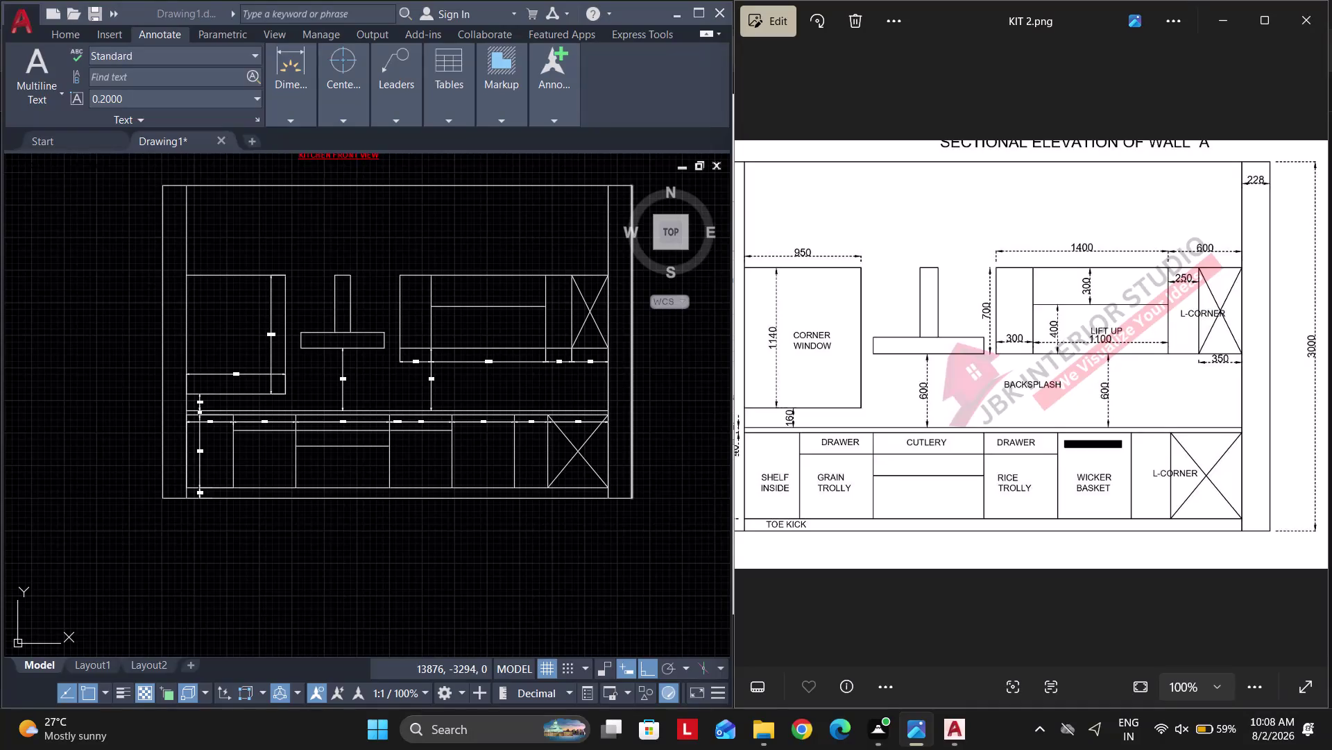
Pan and zoom around the elevation and reference image to inspect the base cabinets.
scroll(up, 3)
scroll(down, 3)
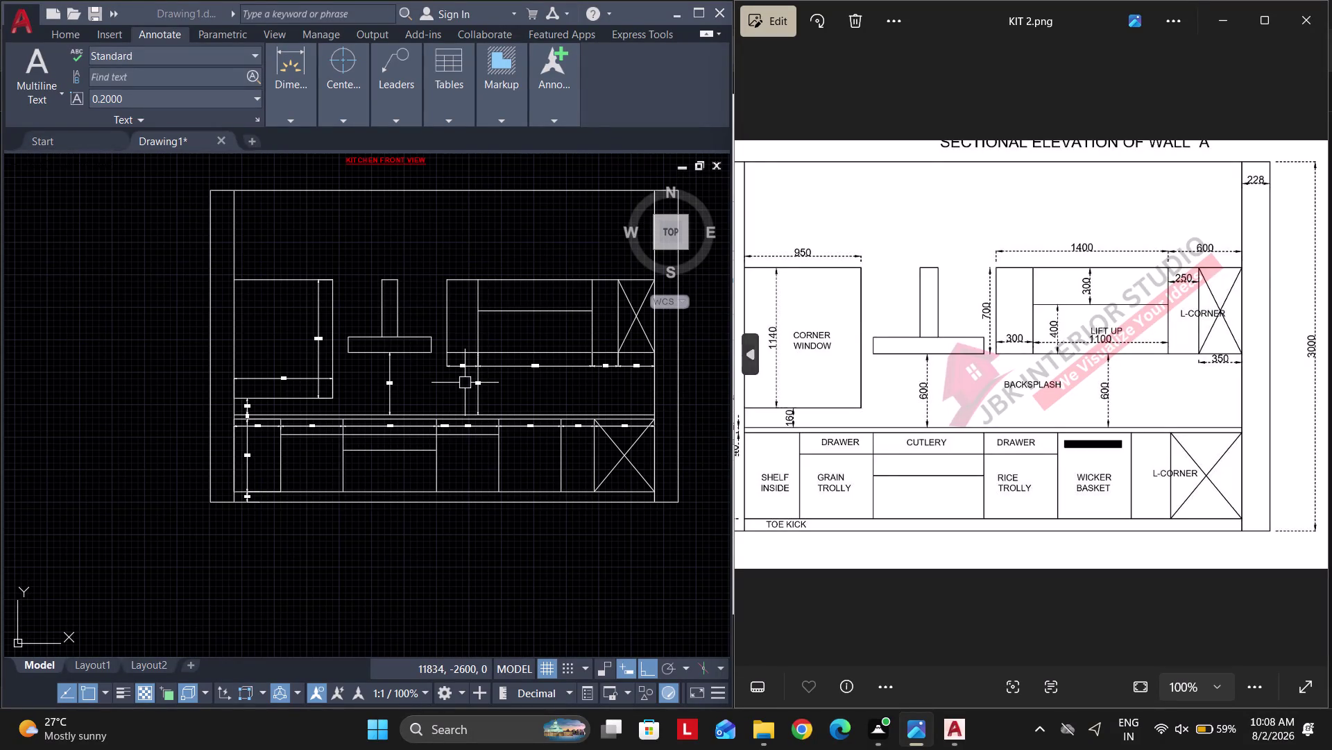
click(339, 231)
click(349, 226)
click(427, 232)
middle_drag(342, 235, 306, 249)
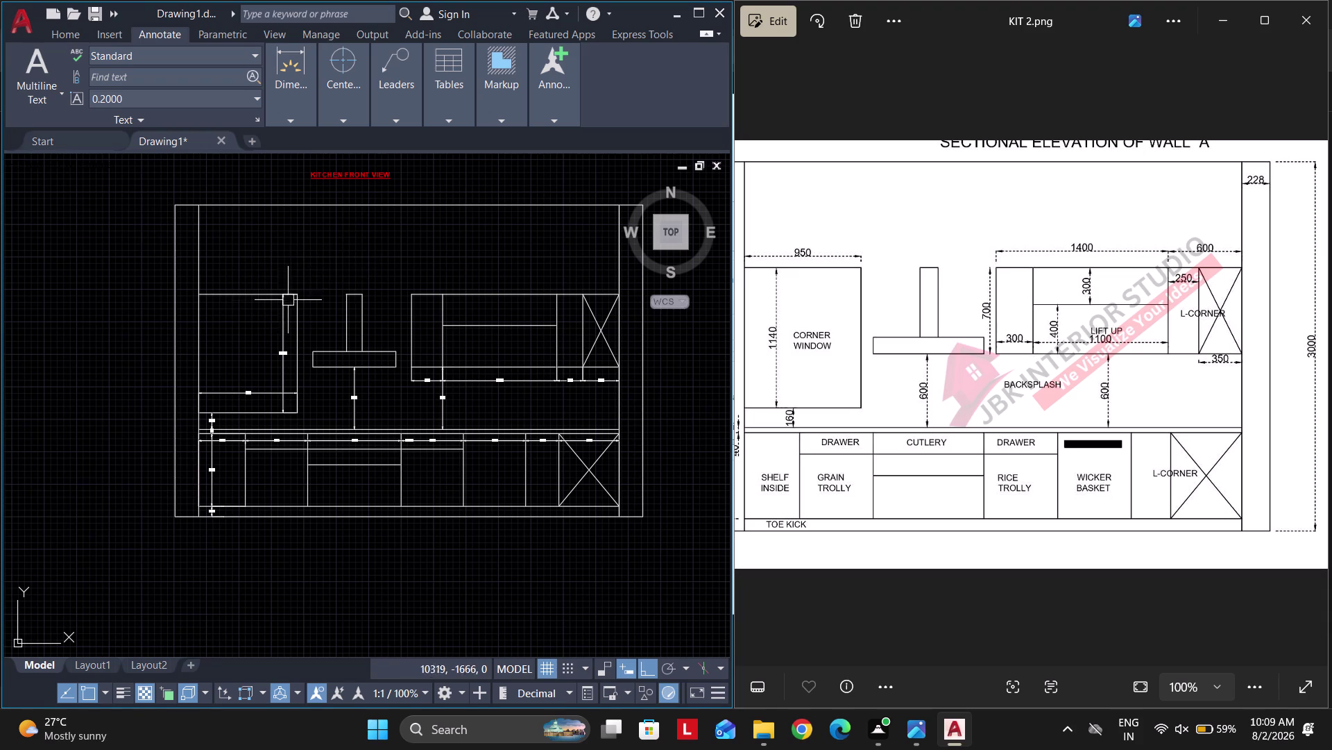
scroll(down, 3)
scroll(up, 3)
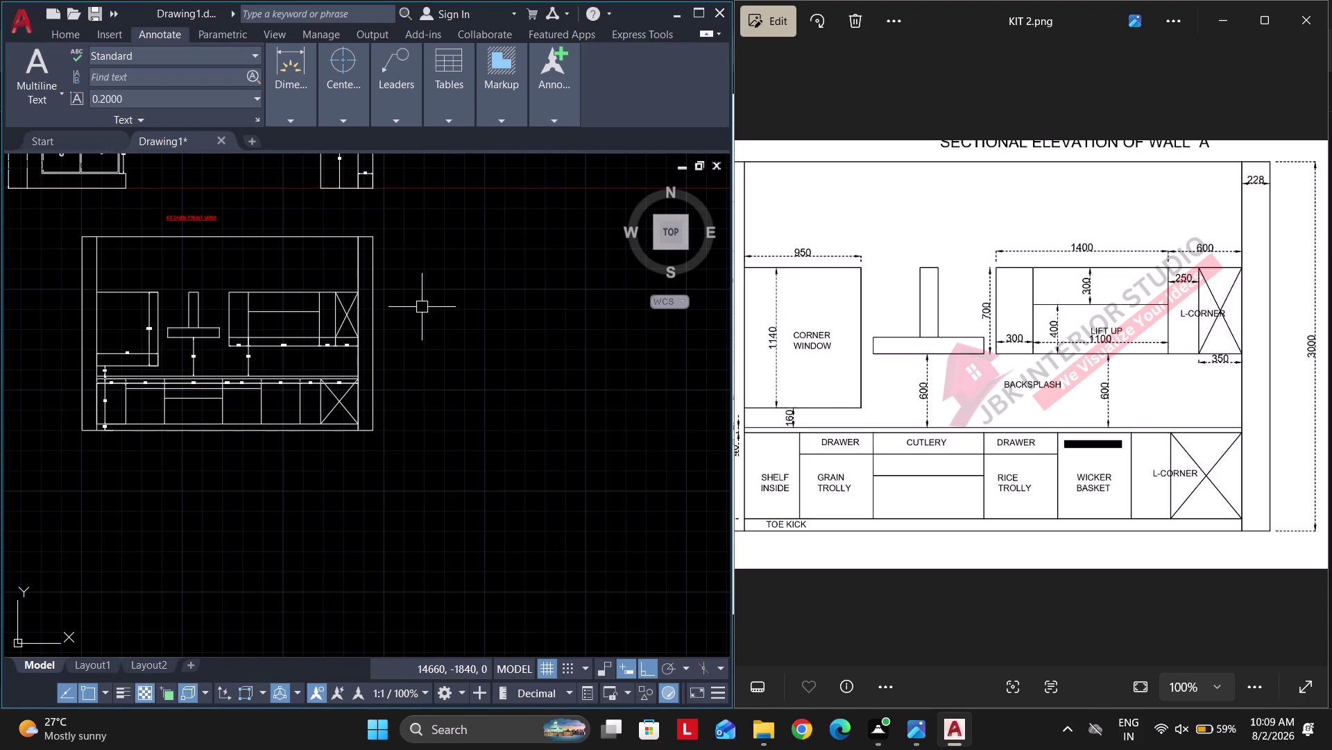
scroll(down, 3)
scroll(up, 3)
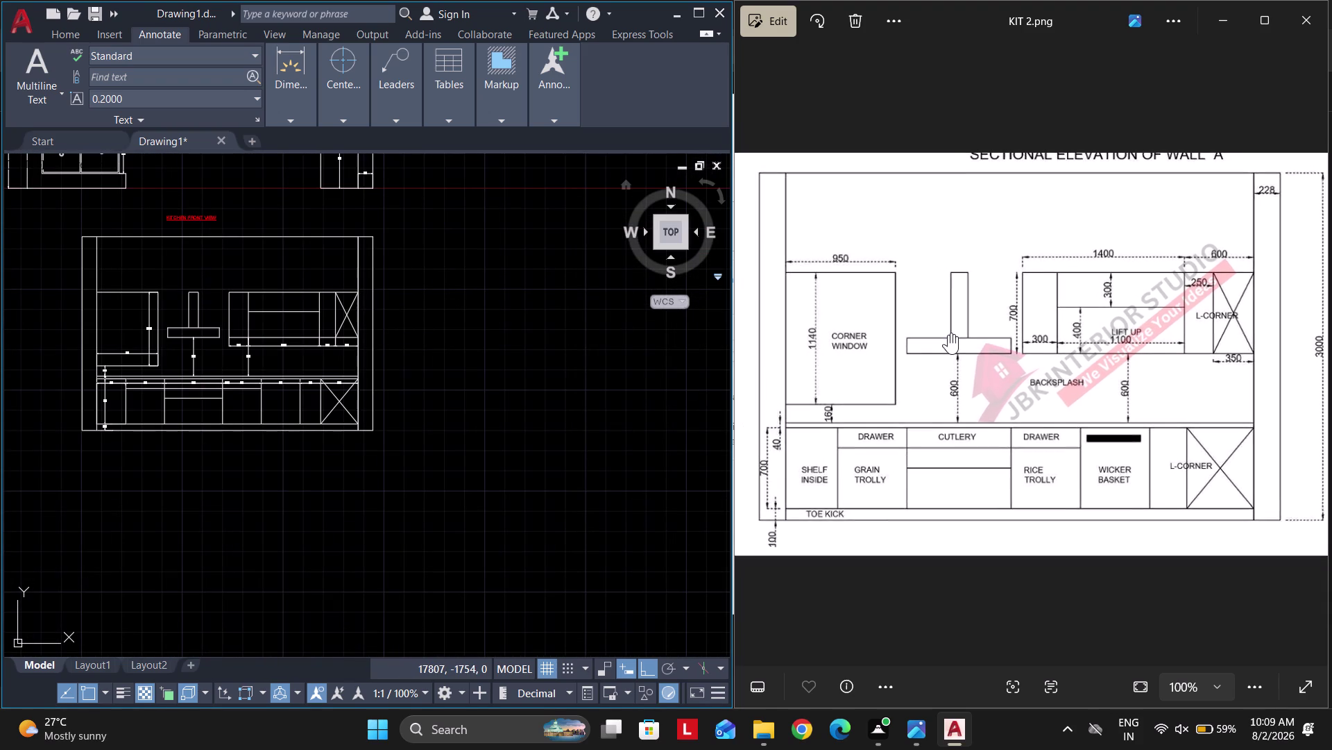
drag(966, 339, 997, 338)
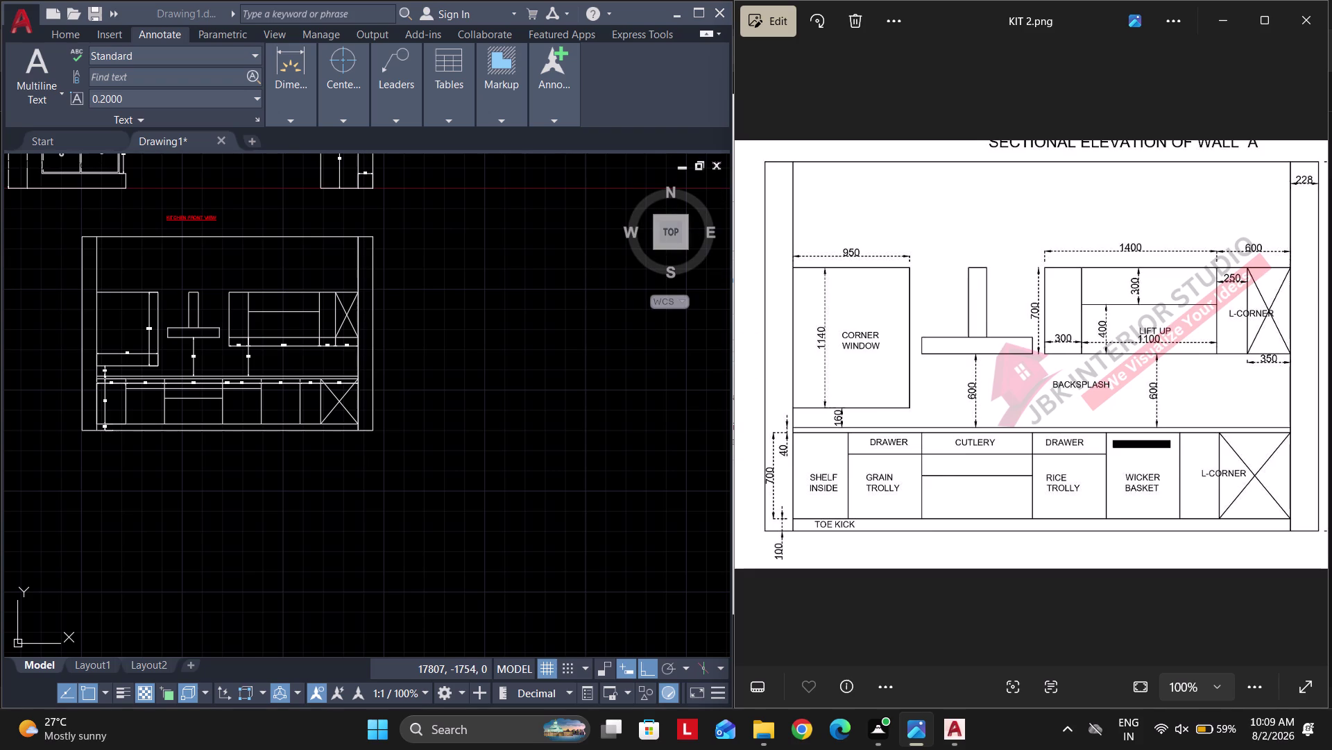
right_click(276, 491)
click(276, 492)
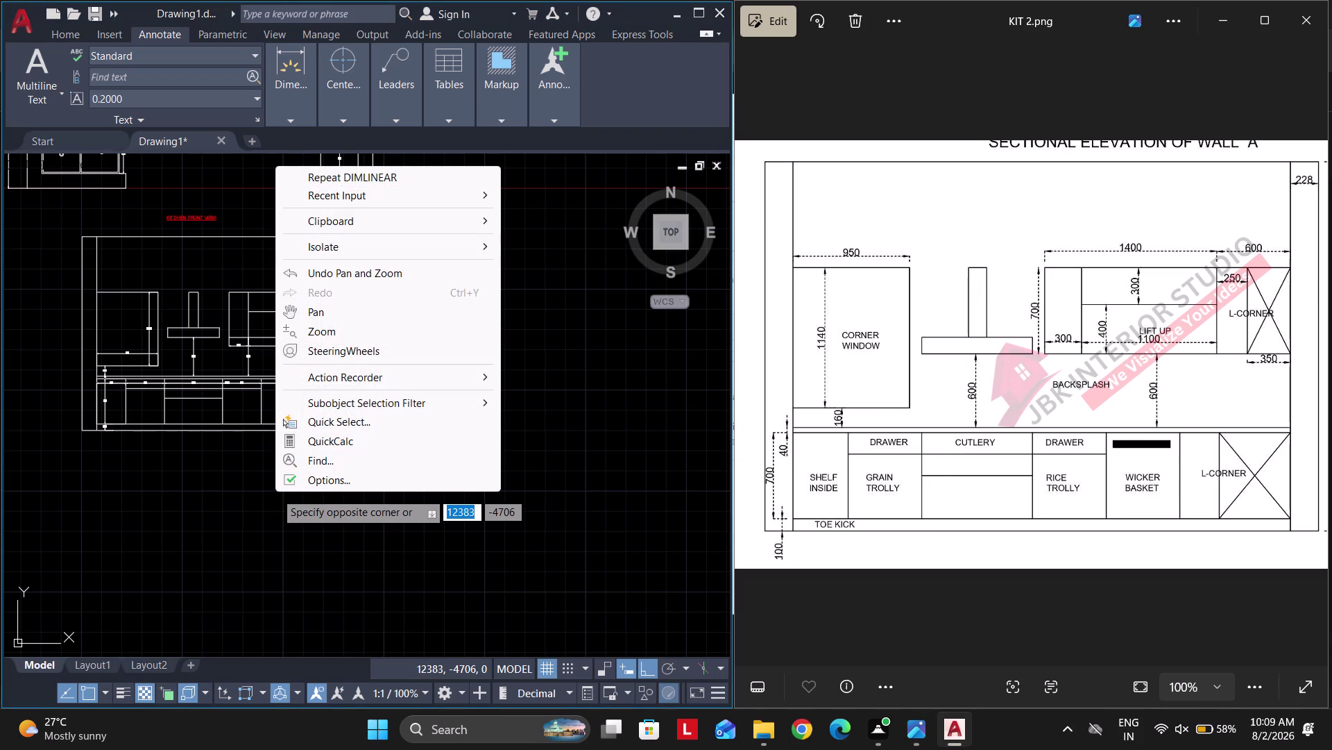
click(571, 385)
middle_click(603, 397)
scroll(down, 3)
scroll(up, 3)
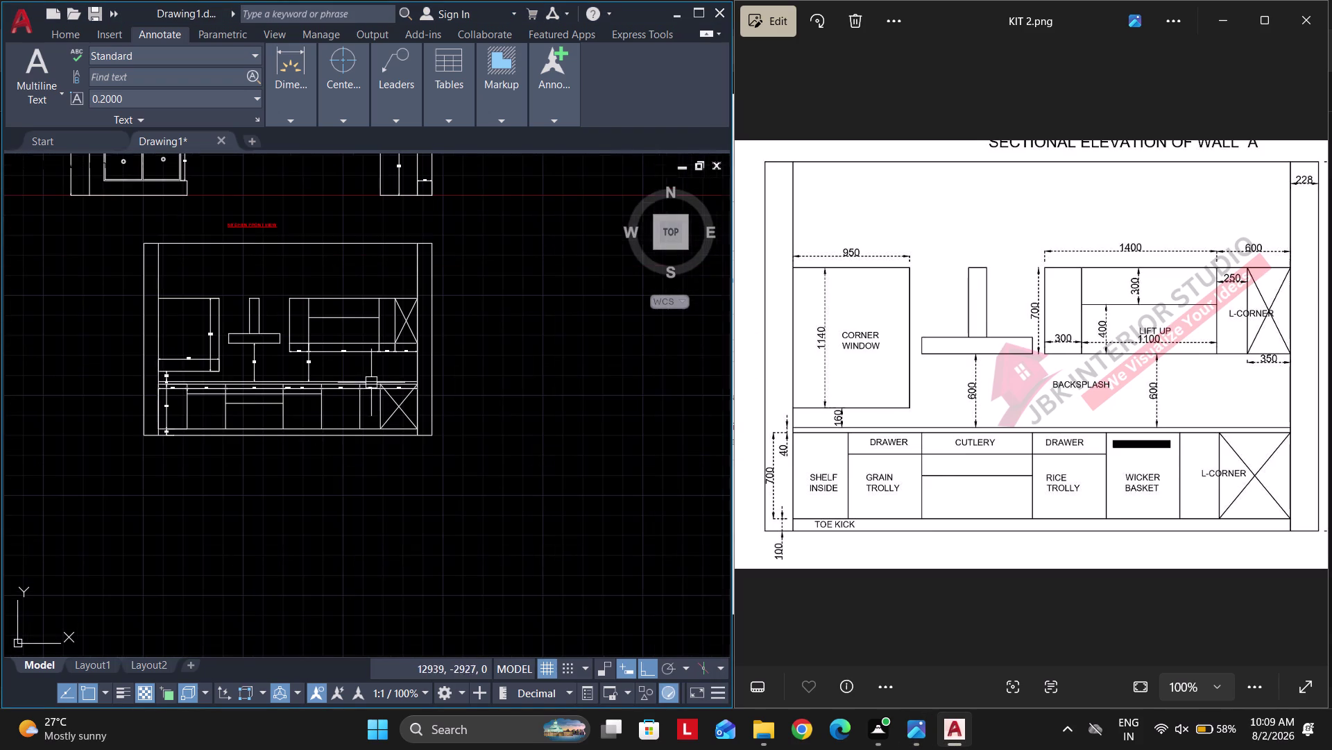
scroll(up, 3)
scroll(down, 3)
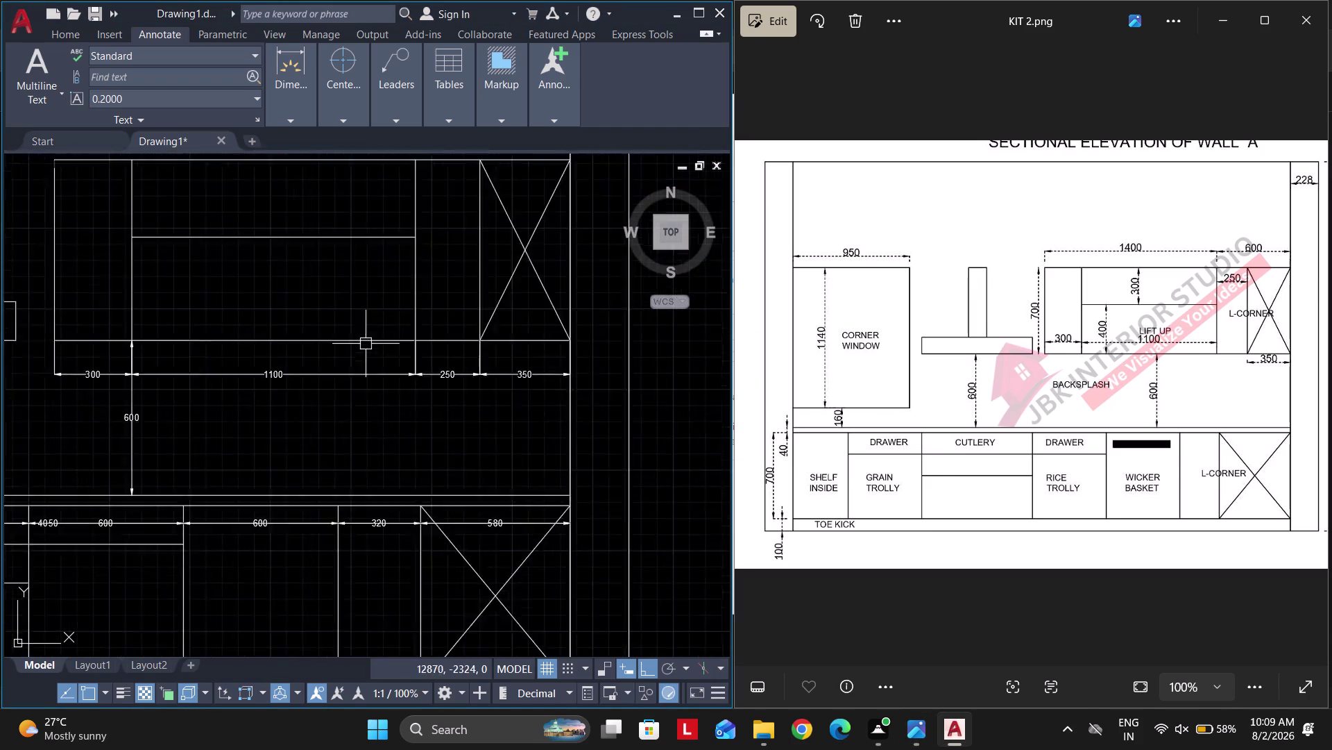
scroll(down, 3)
scroll(up, 3)
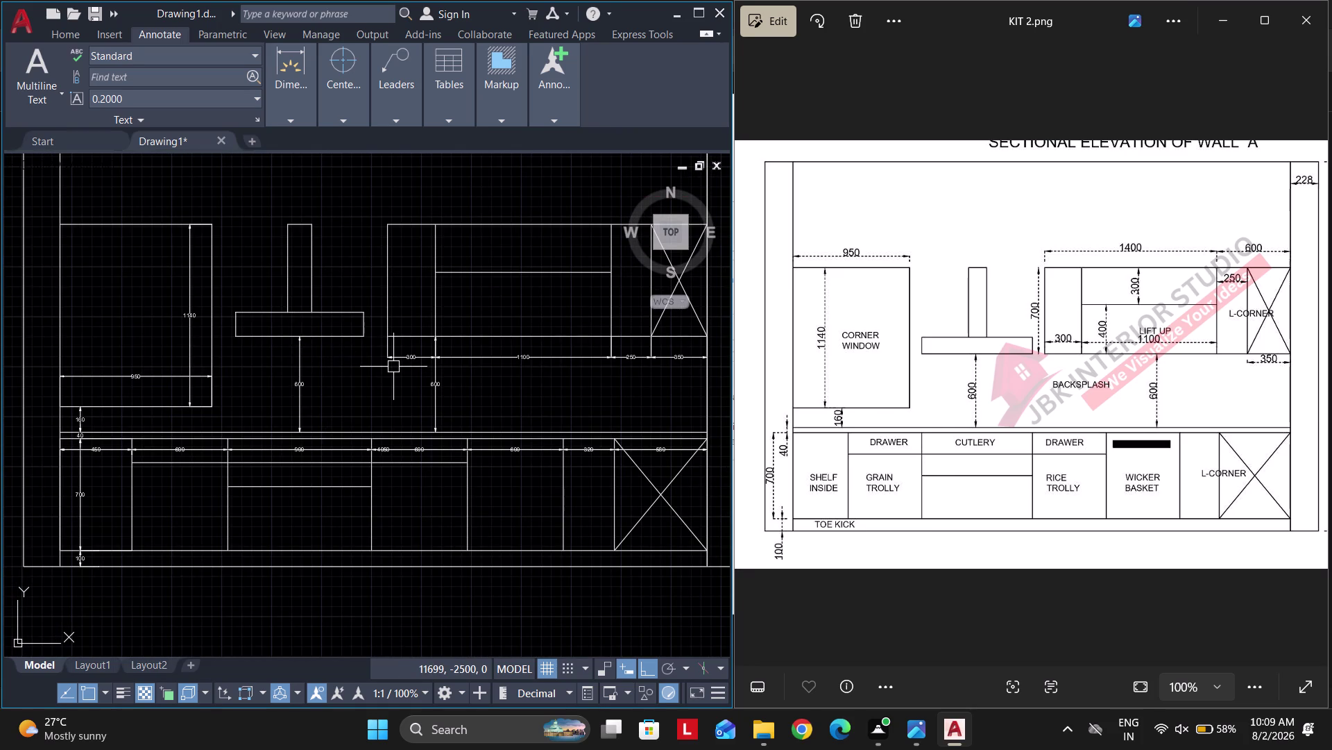
scroll(down, 3)
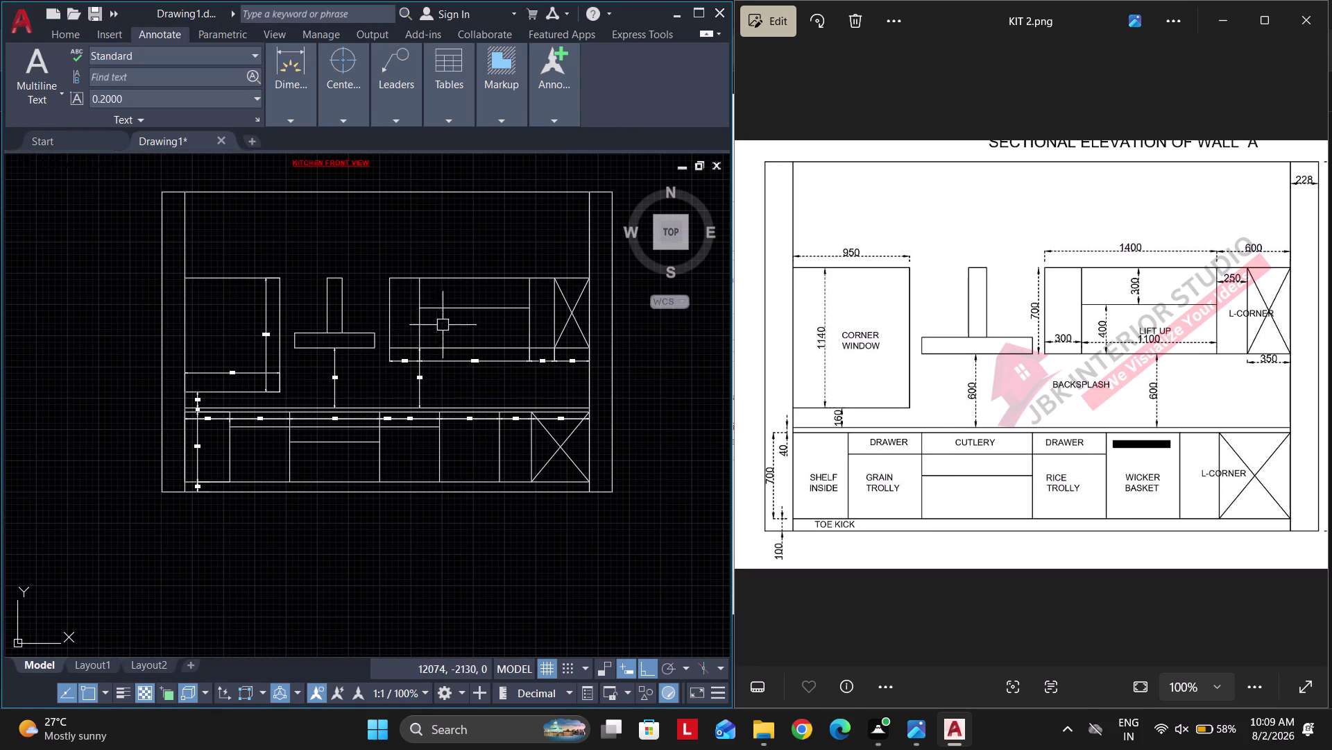
right_drag(371, 324, 299, 336)
scroll(down, 3)
click(400, 226)
click(286, 232)
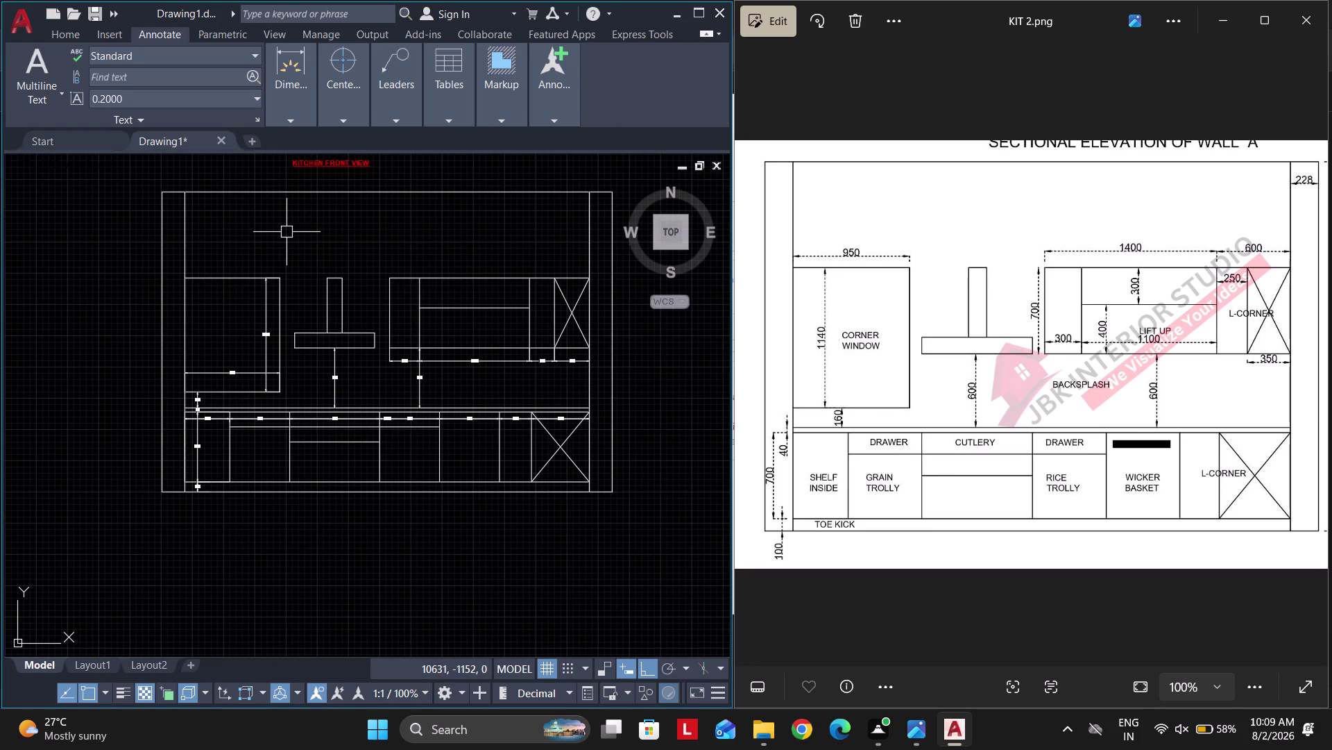
scroll(down, 3)
scroll(up, 3)
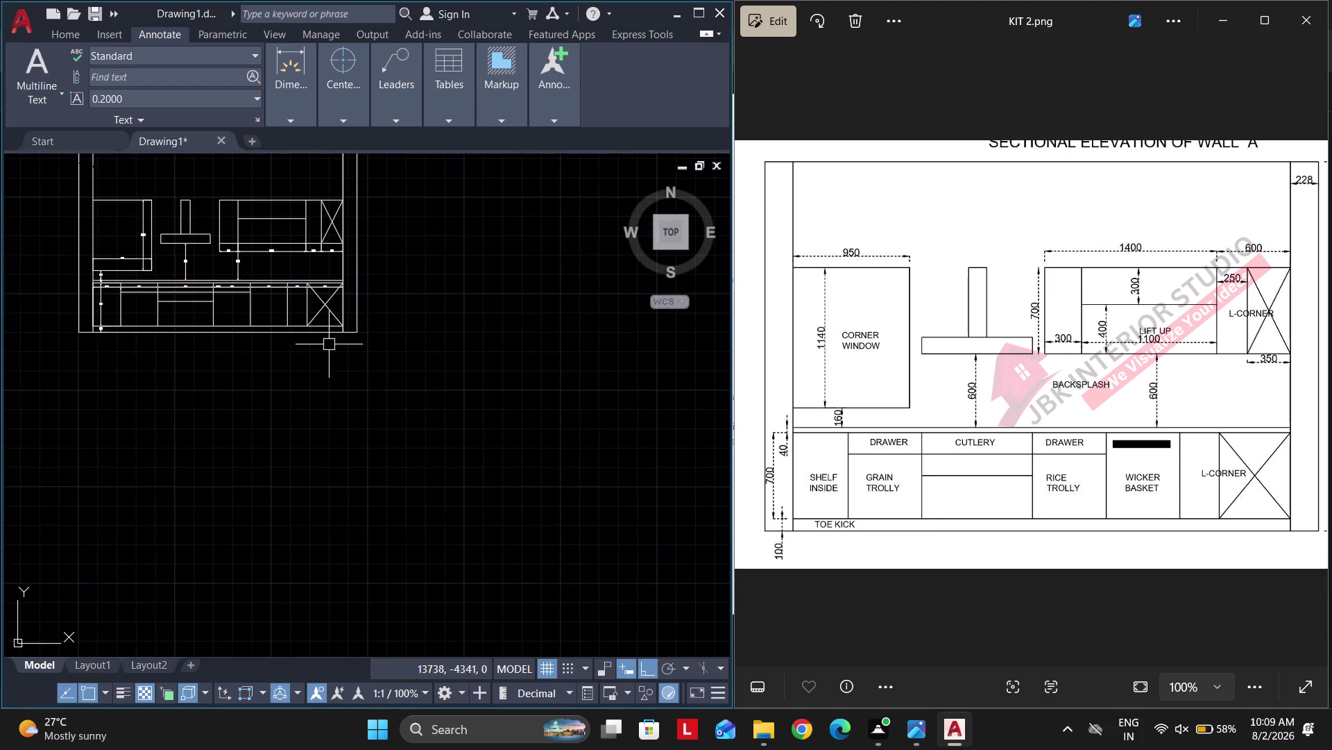
scroll(down, 3)
scroll(down, 3)
scroll(up, 3)
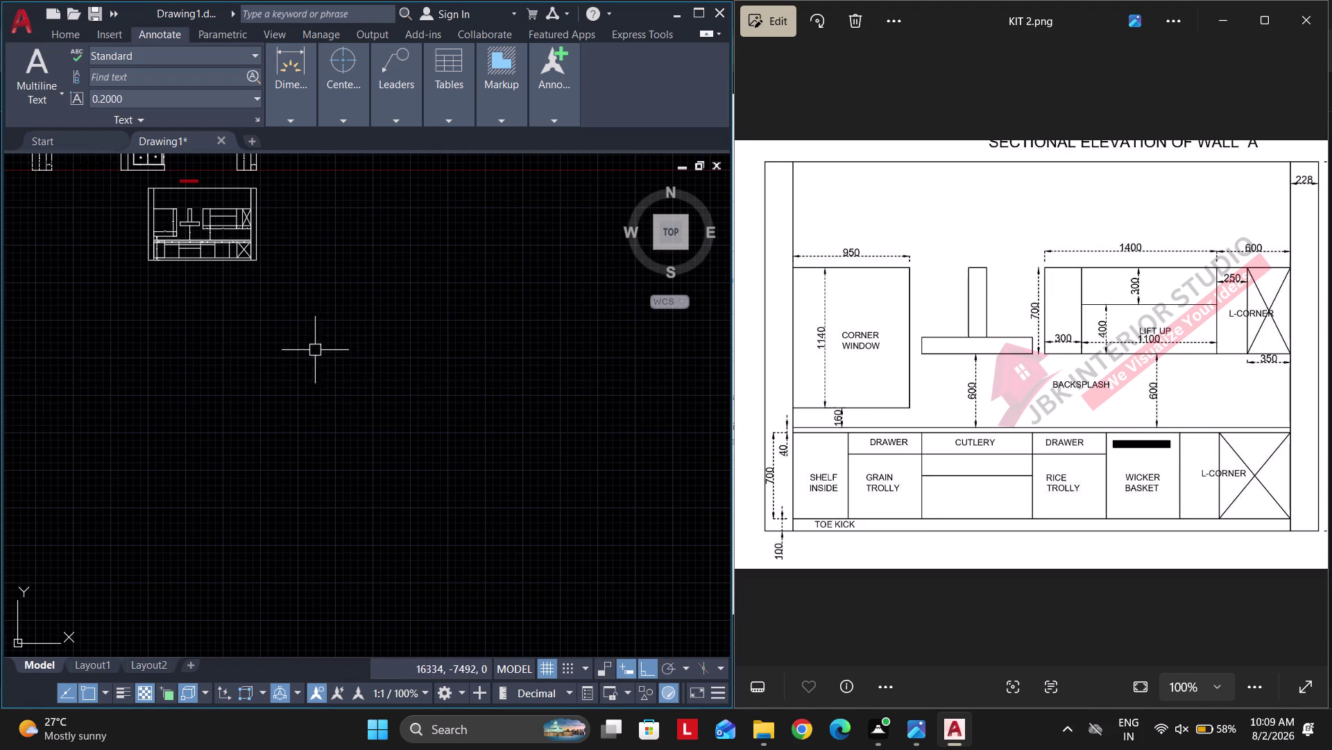
scroll(up, 3)
scroll(down, 3)
scroll(down, 3)
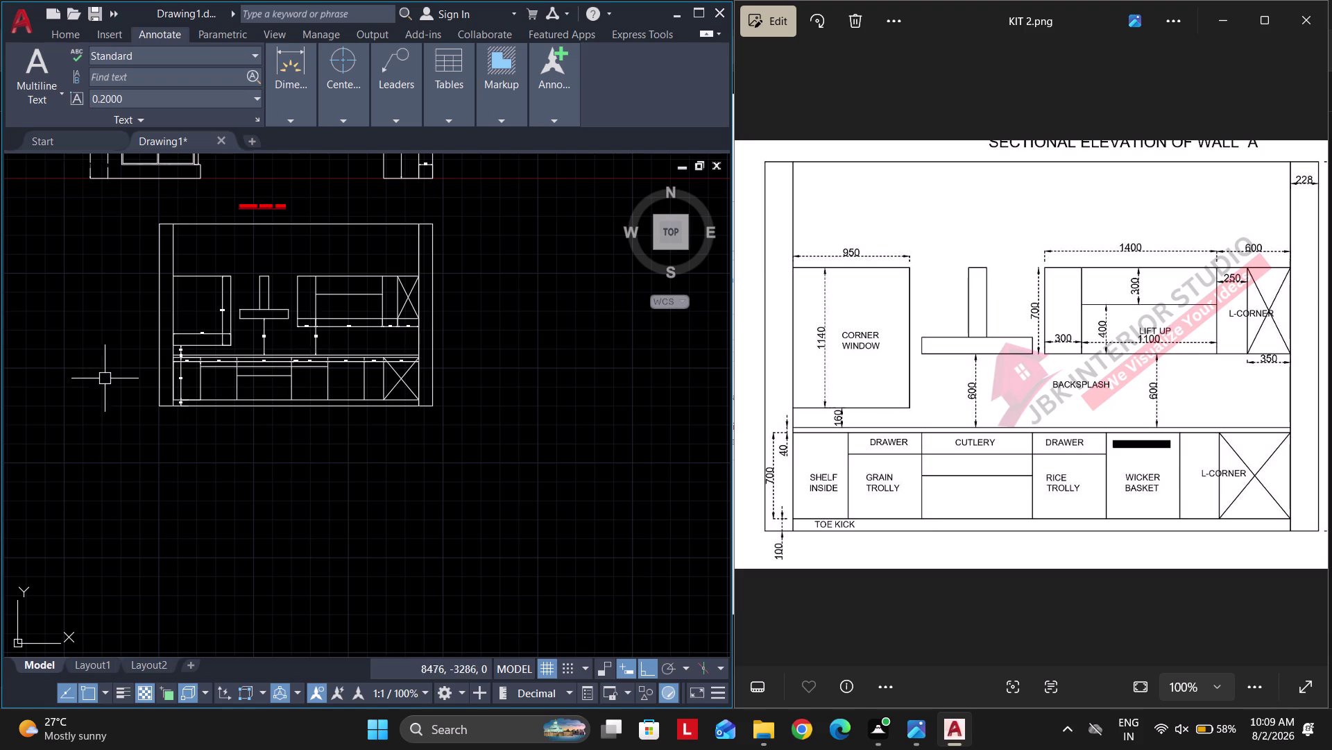
scroll(up, 3)
scroll(up, 3)
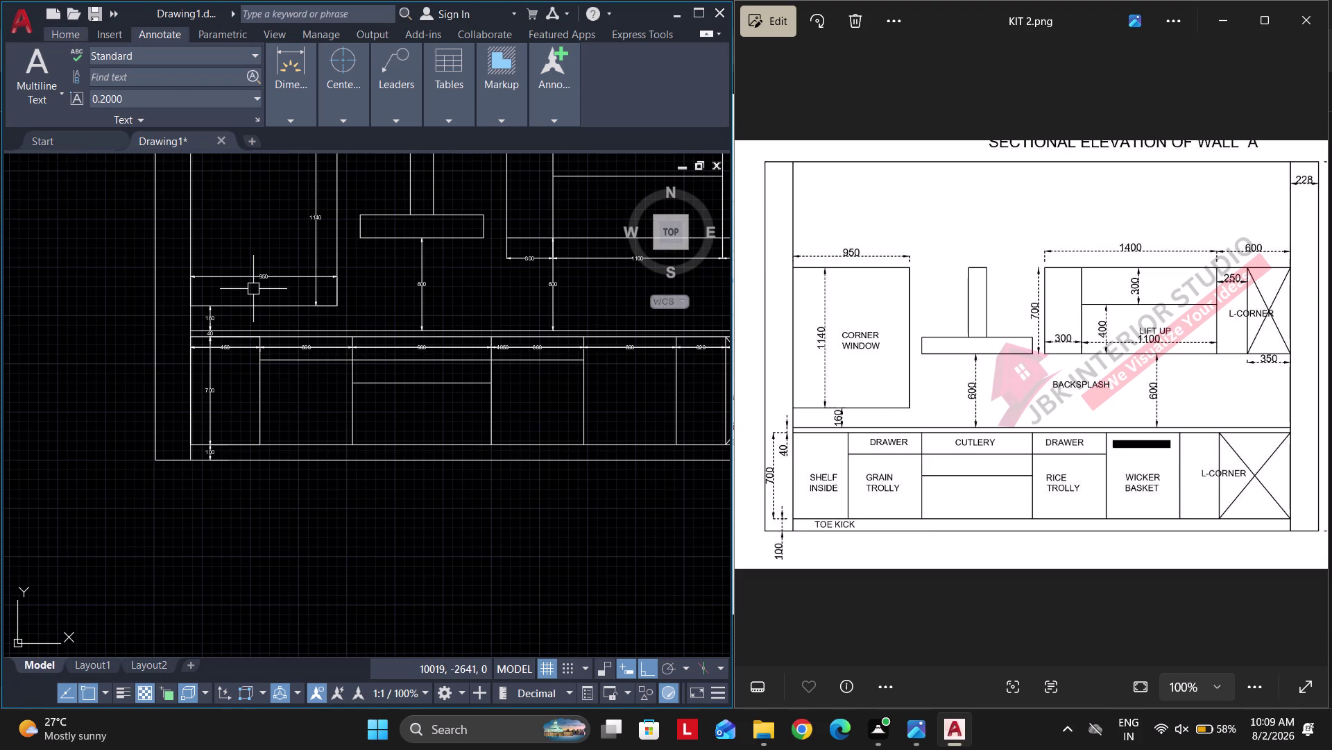
Add a multiline GRAIN TROLLY label in the second base cabinet at text height 3.
click(78, 38)
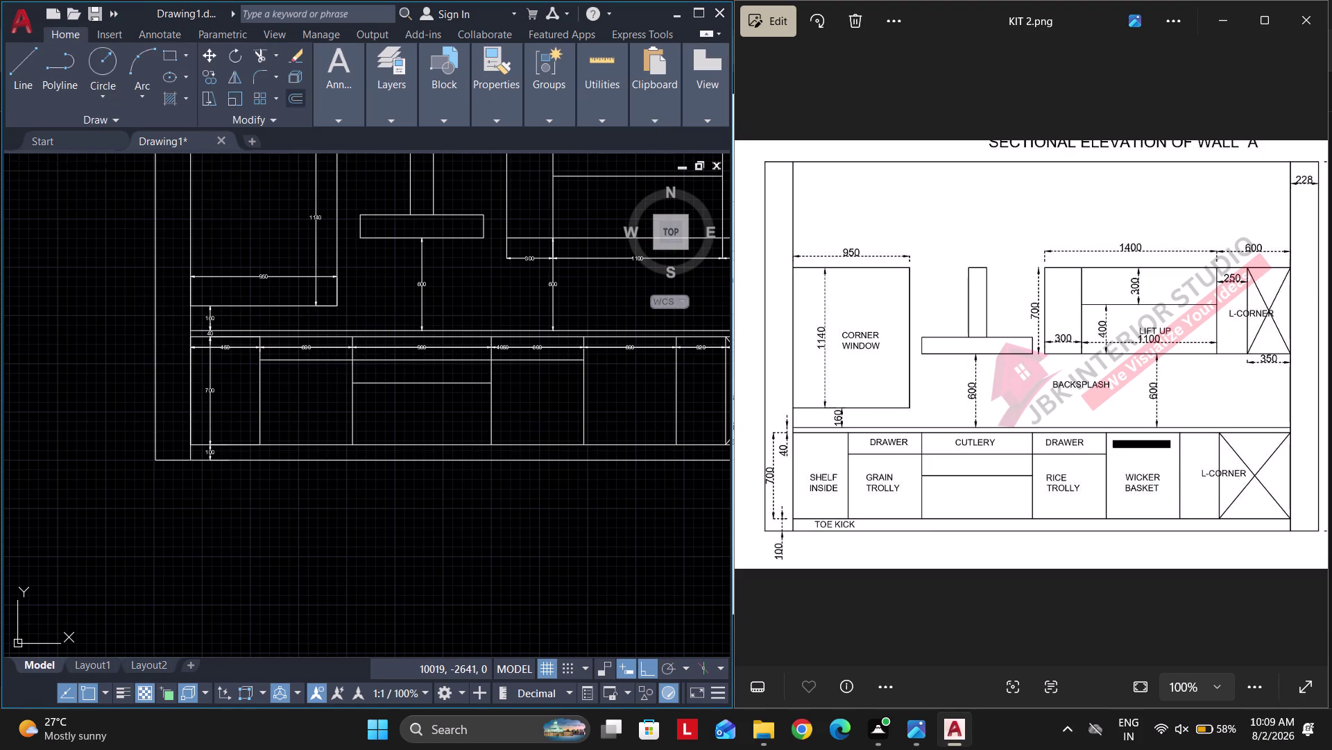
click(343, 115)
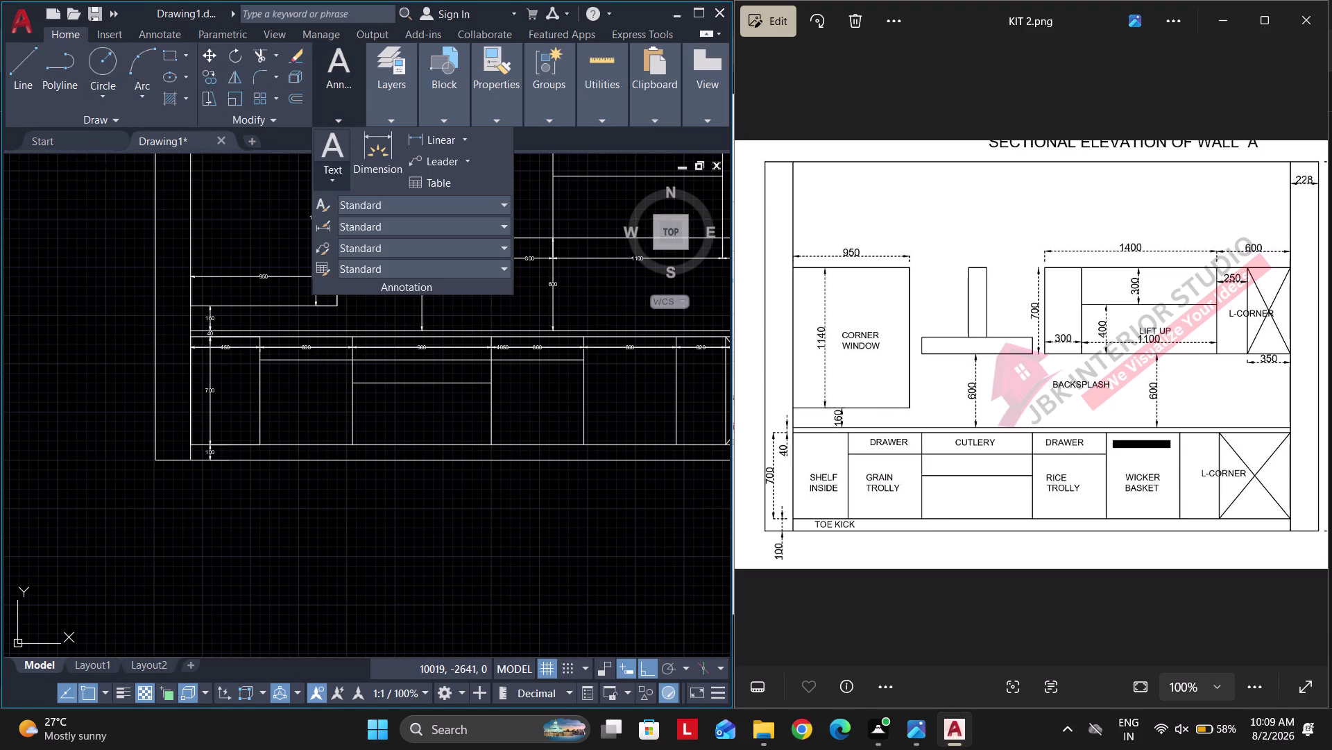
click(322, 167)
click(348, 215)
middle_drag(267, 408, 219, 403)
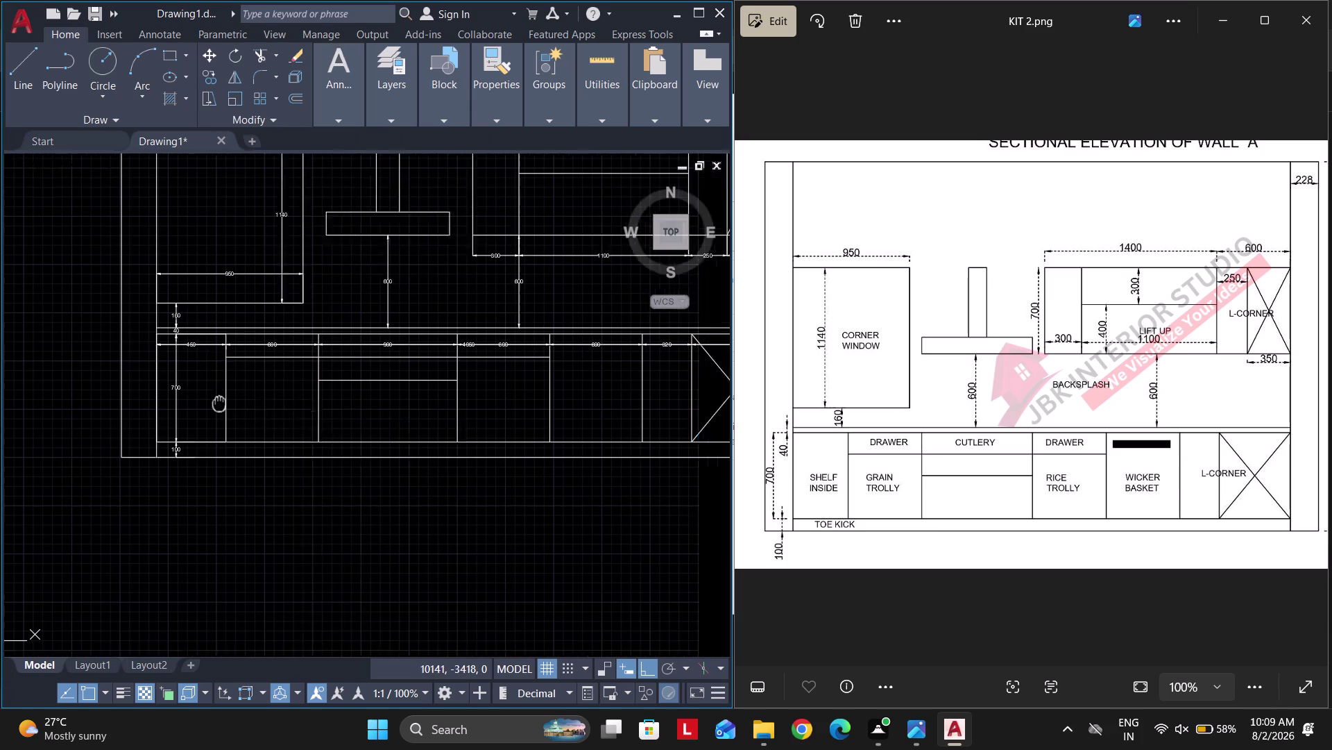
middle_drag(219, 403, 174, 396)
scroll(up, 3)
click(163, 351)
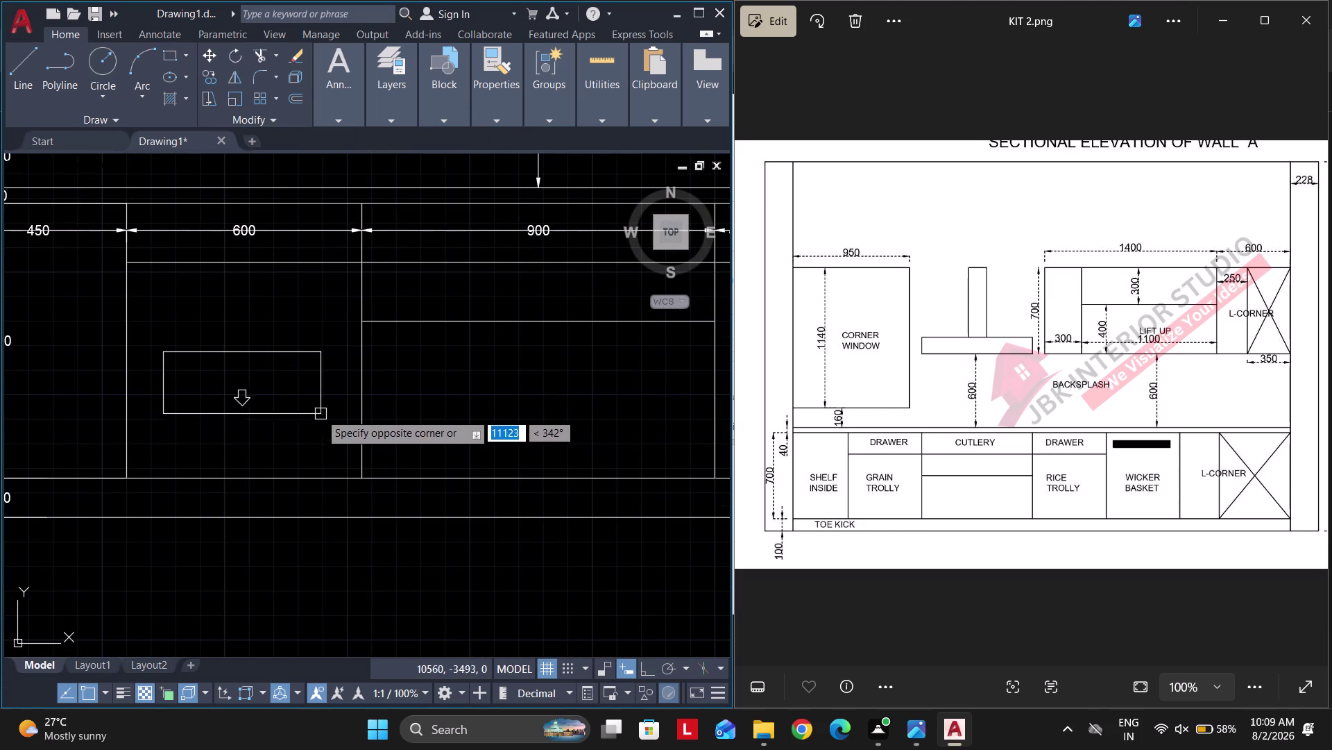
click(316, 406)
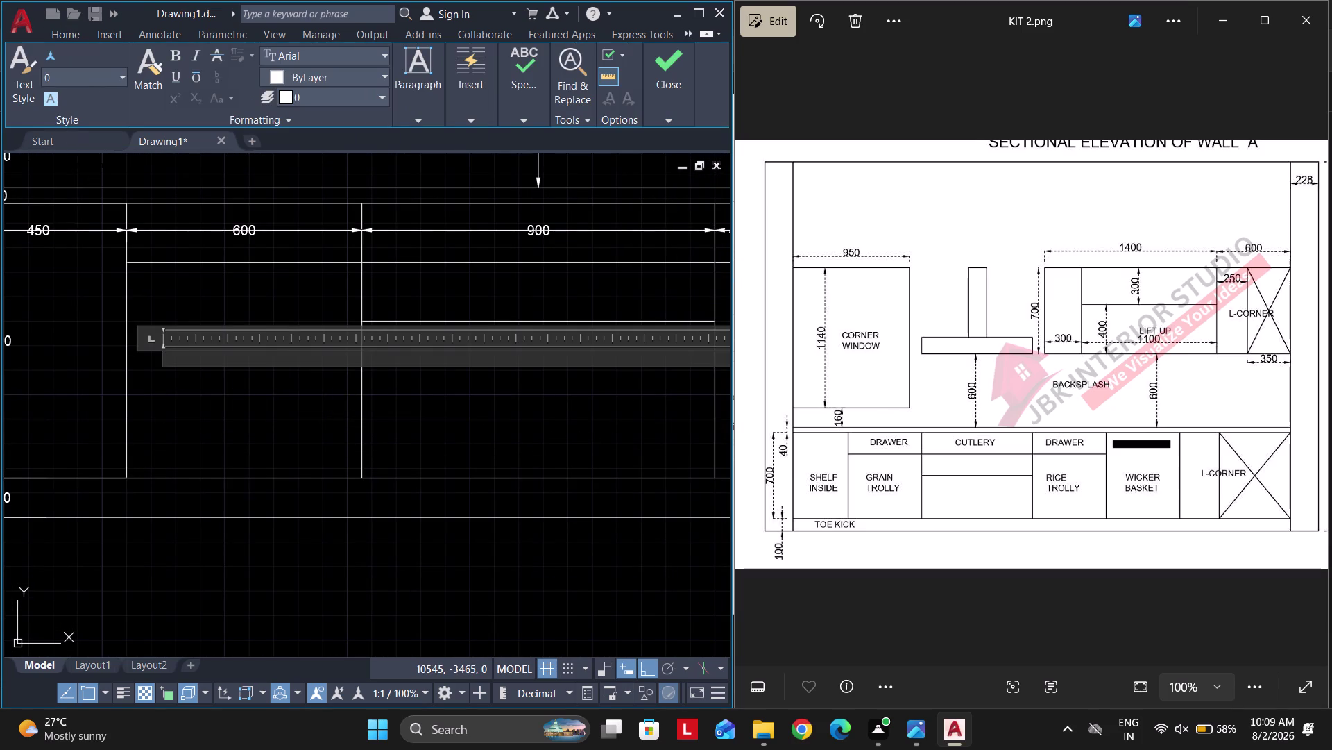
text(GRAIN)
key(space)
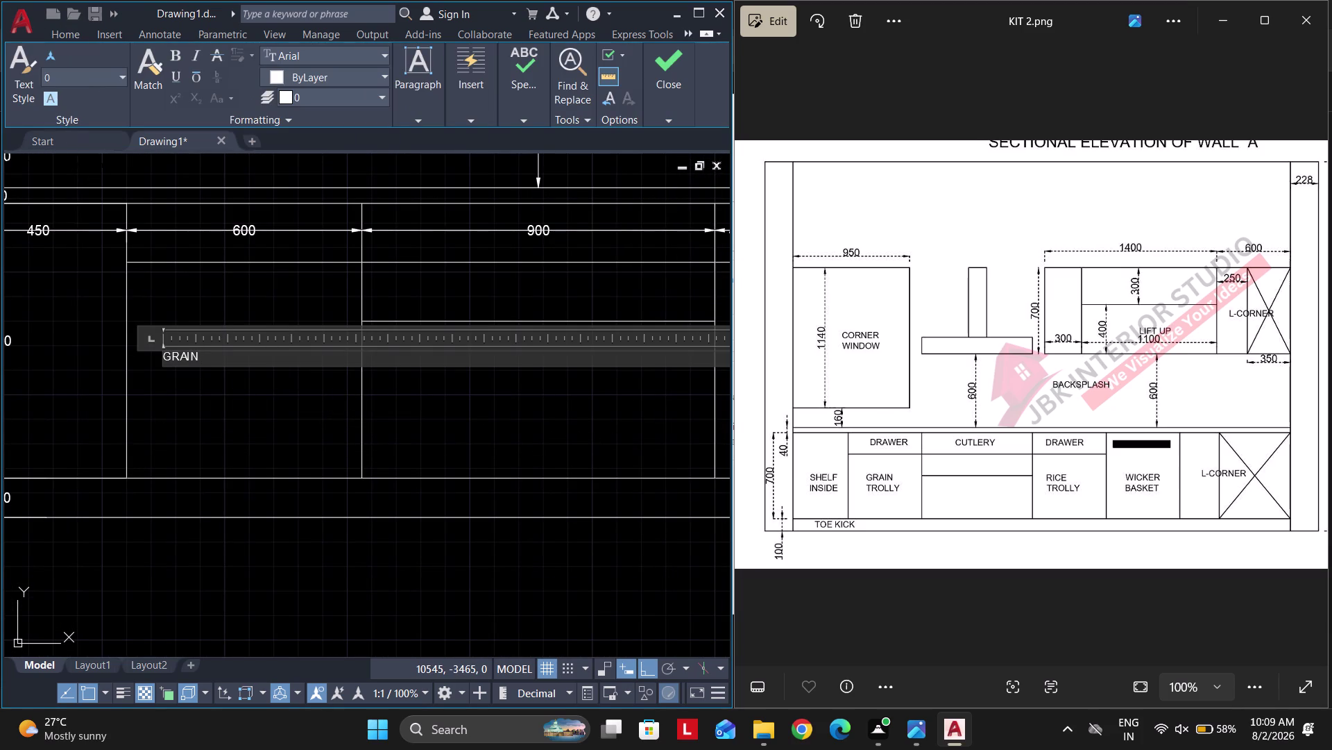
text(TROLLY)
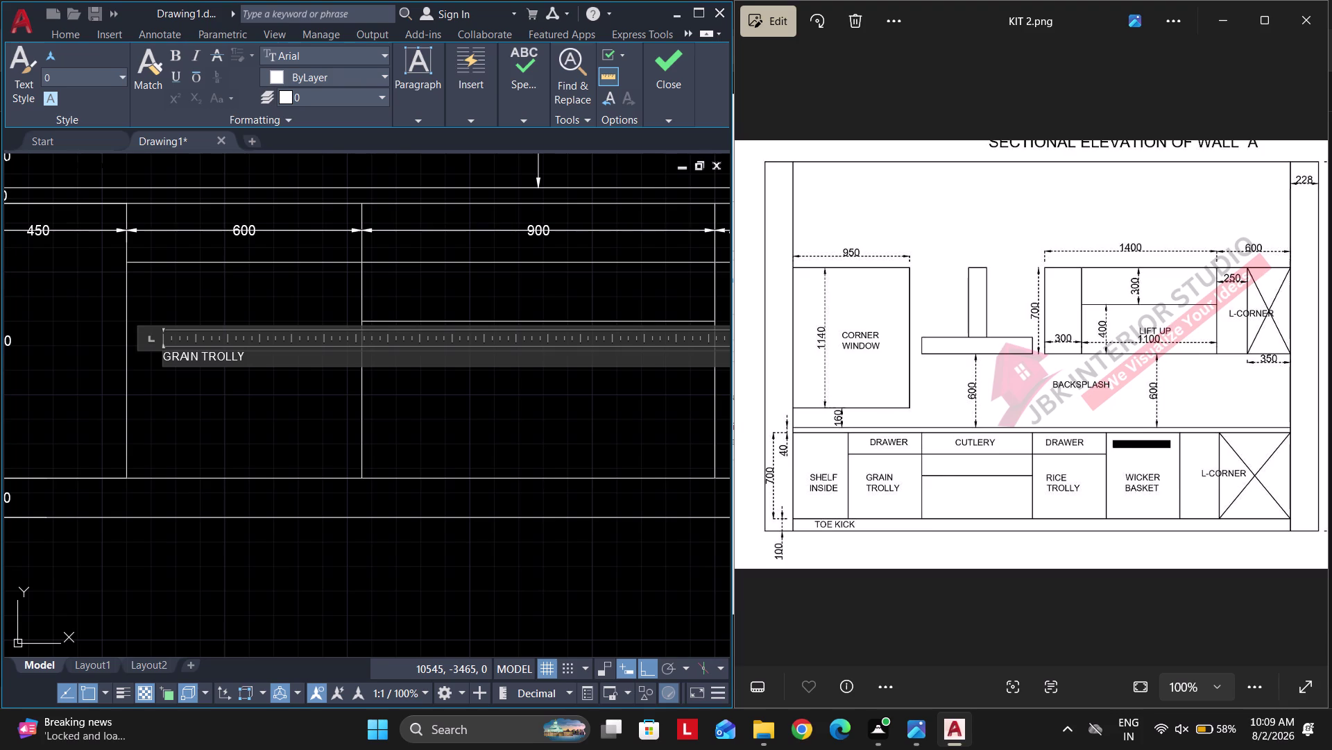
key(ctrl+a)
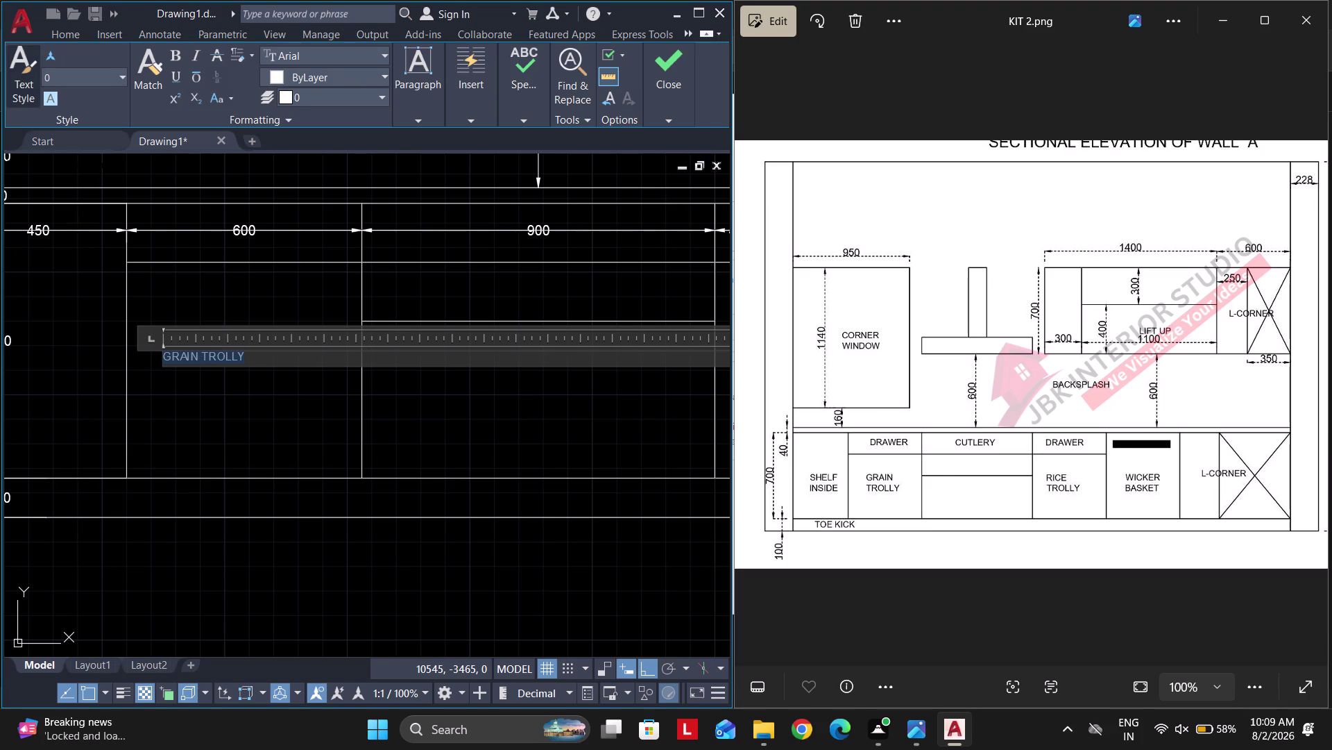
click(87, 76)
key(3)
key(Return)
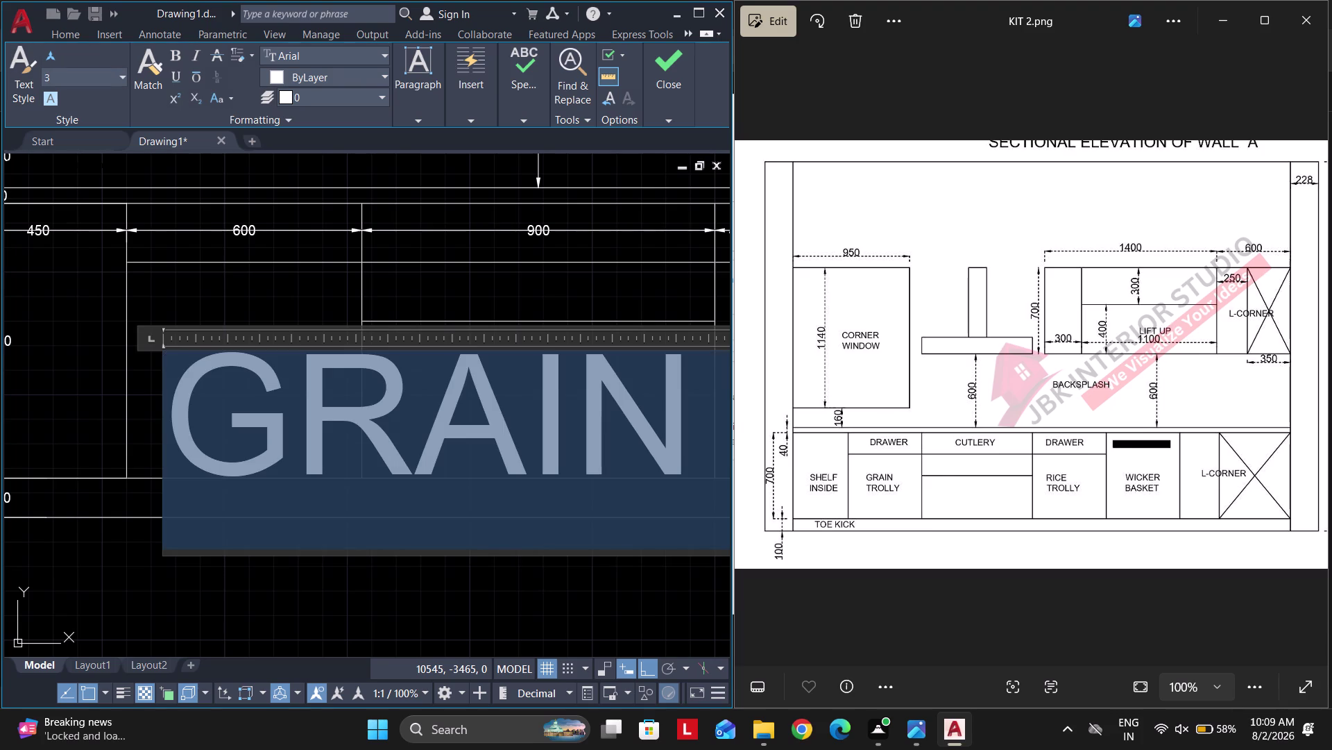
click(269, 294)
Change the GRAIN TROLLY label's text height to 25.
double_click(165, 354)
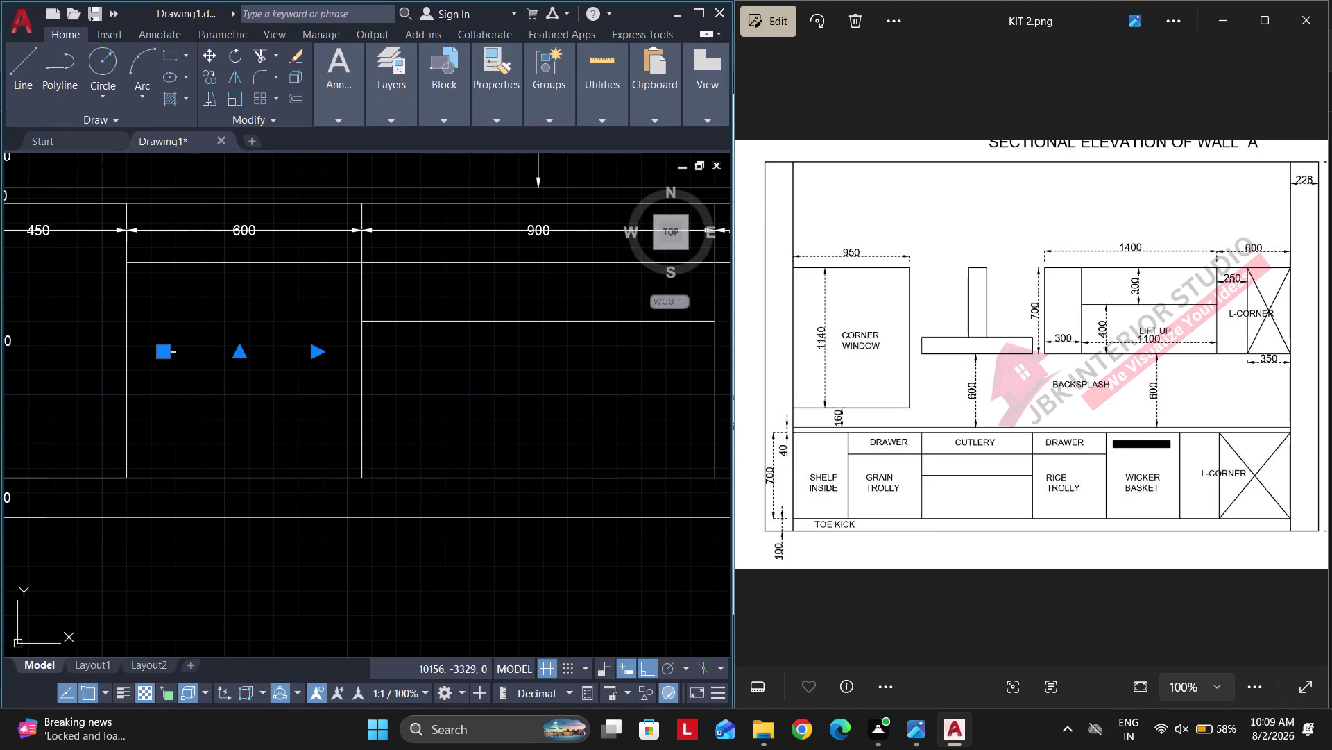
scroll(up, 3)
key(ctrl+a)
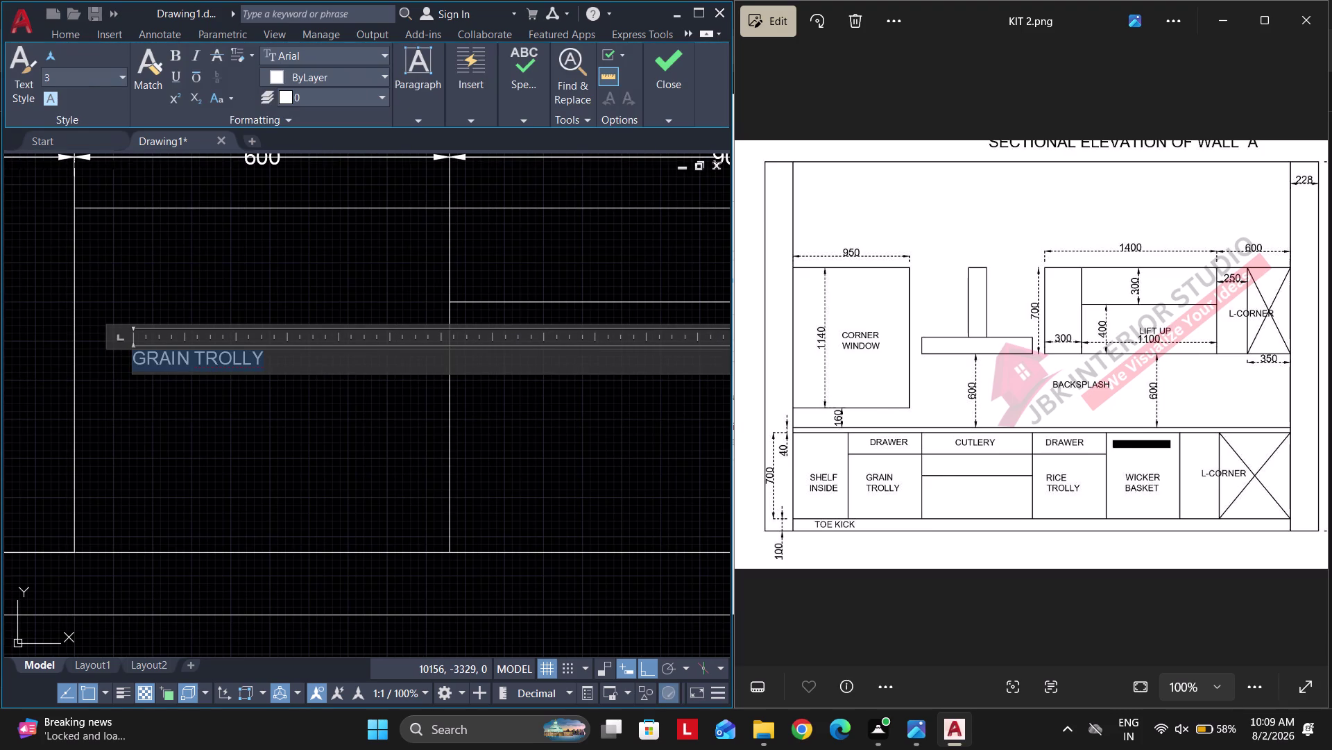
click(74, 78)
text(25)
key(Return)
click(267, 273)
scroll(down, 3)
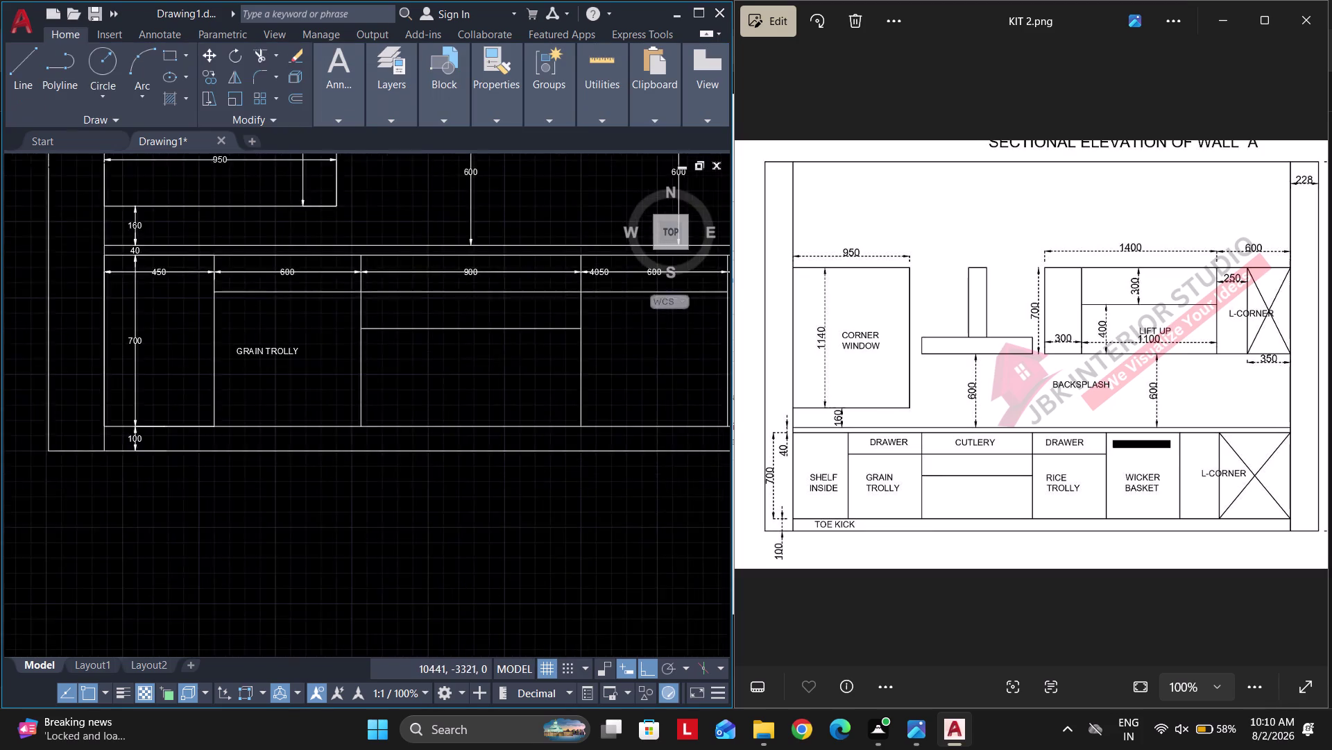
scroll(up, 3)
Move the GRAIN TROLLY label into the first base cabinet.
drag(306, 367, 300, 355)
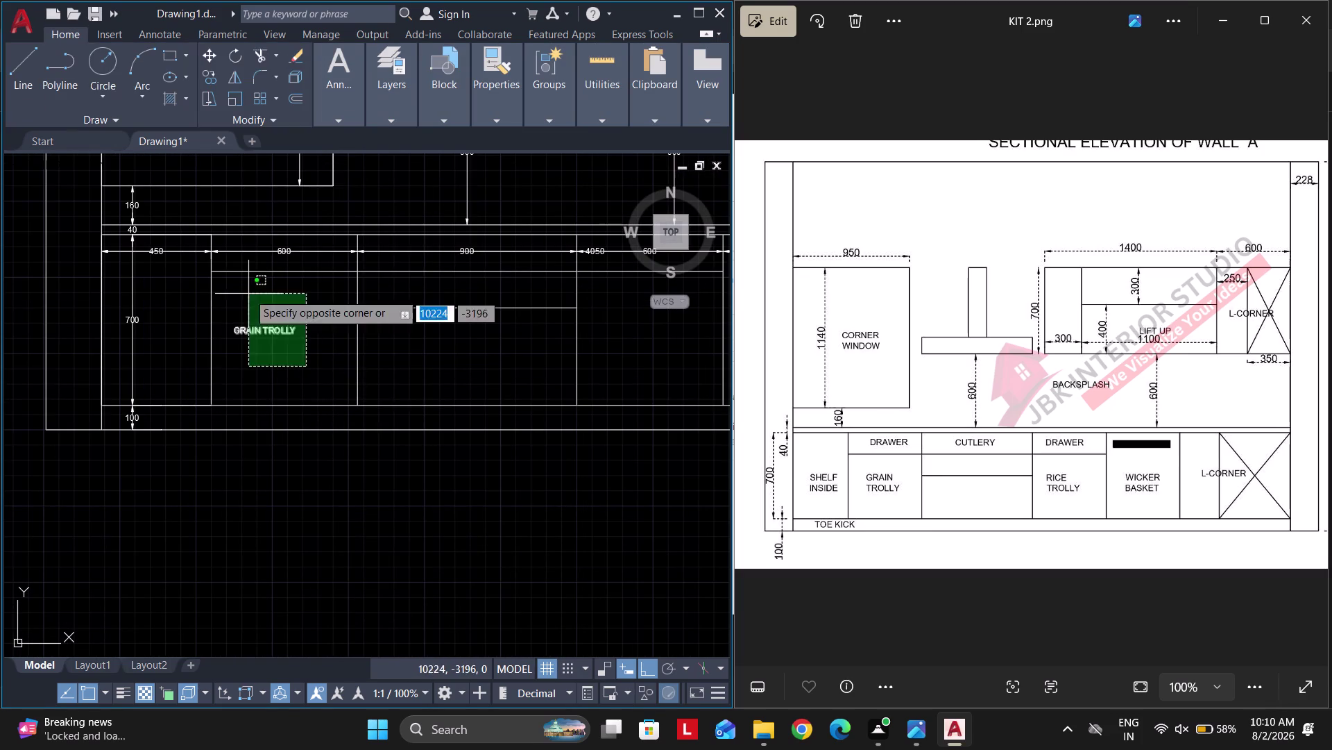
click(249, 293)
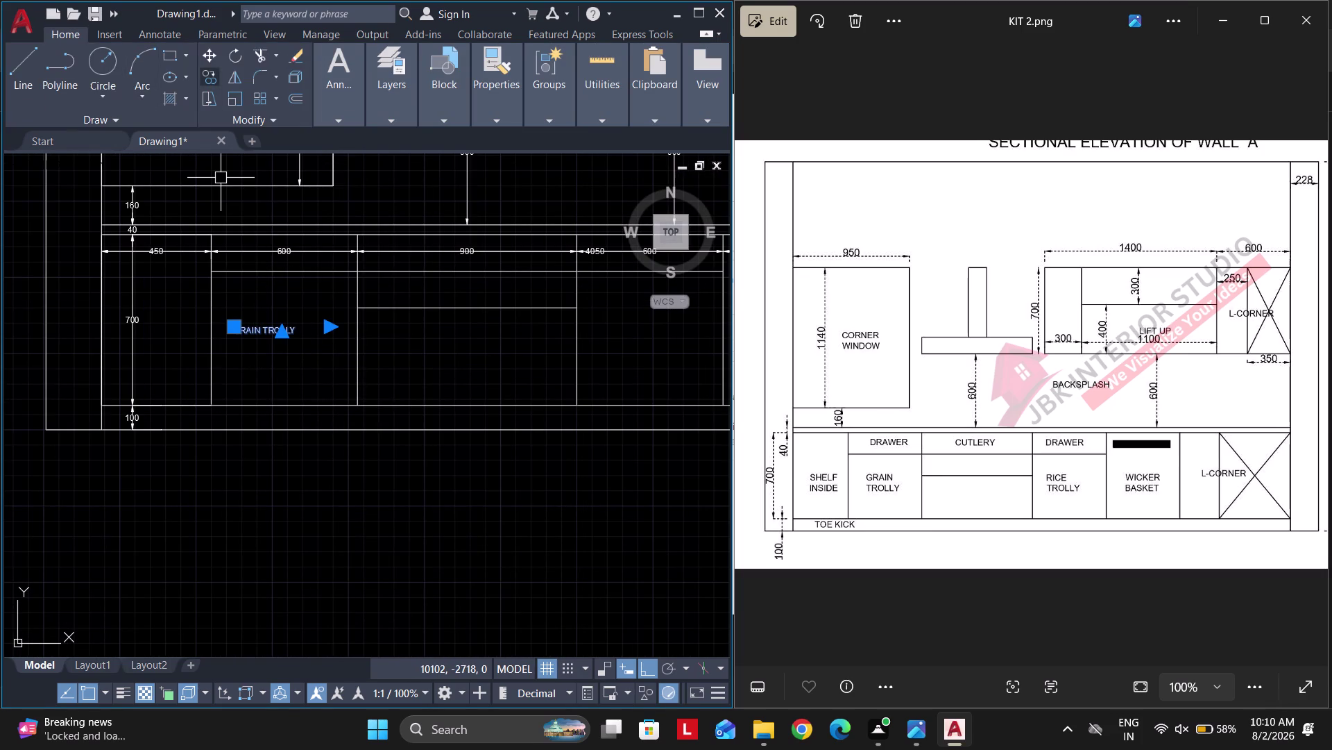
click(205, 72)
scroll(up, 3)
click(240, 340)
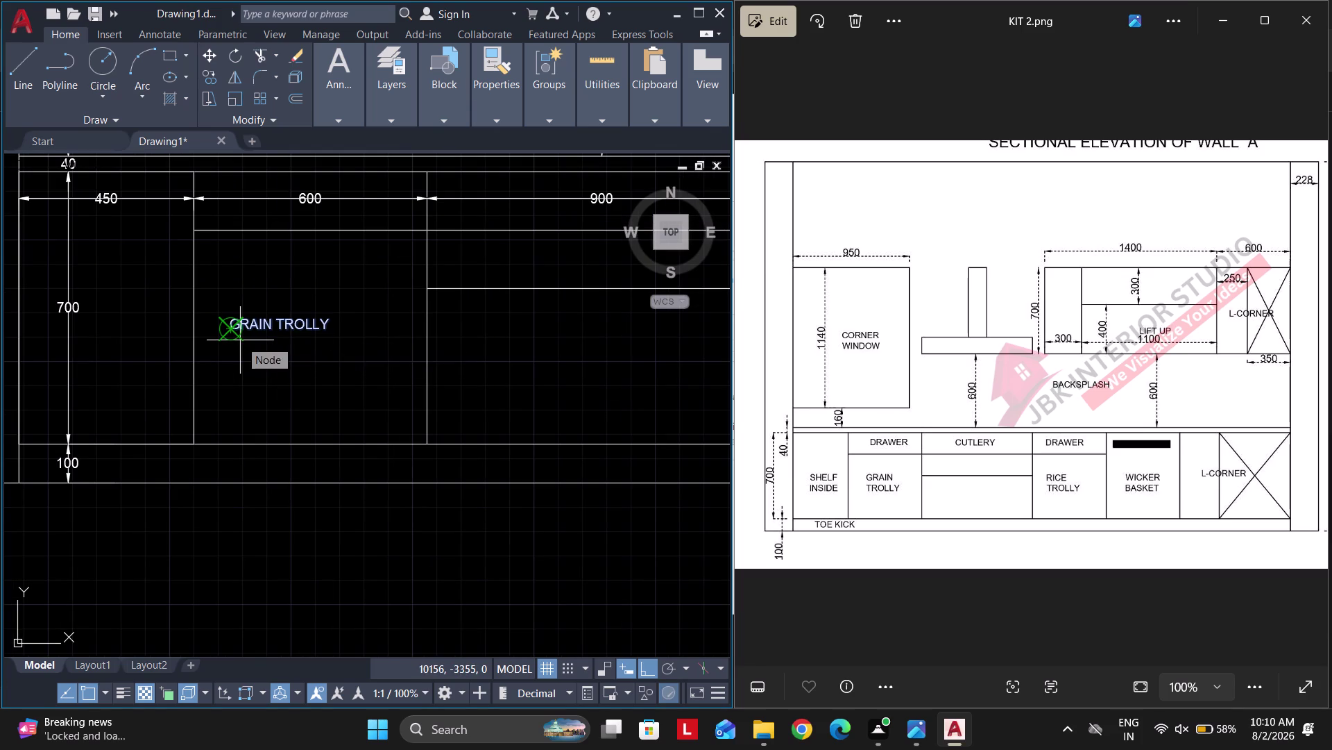
scroll(up, 3)
click(224, 261)
scroll(down, 3)
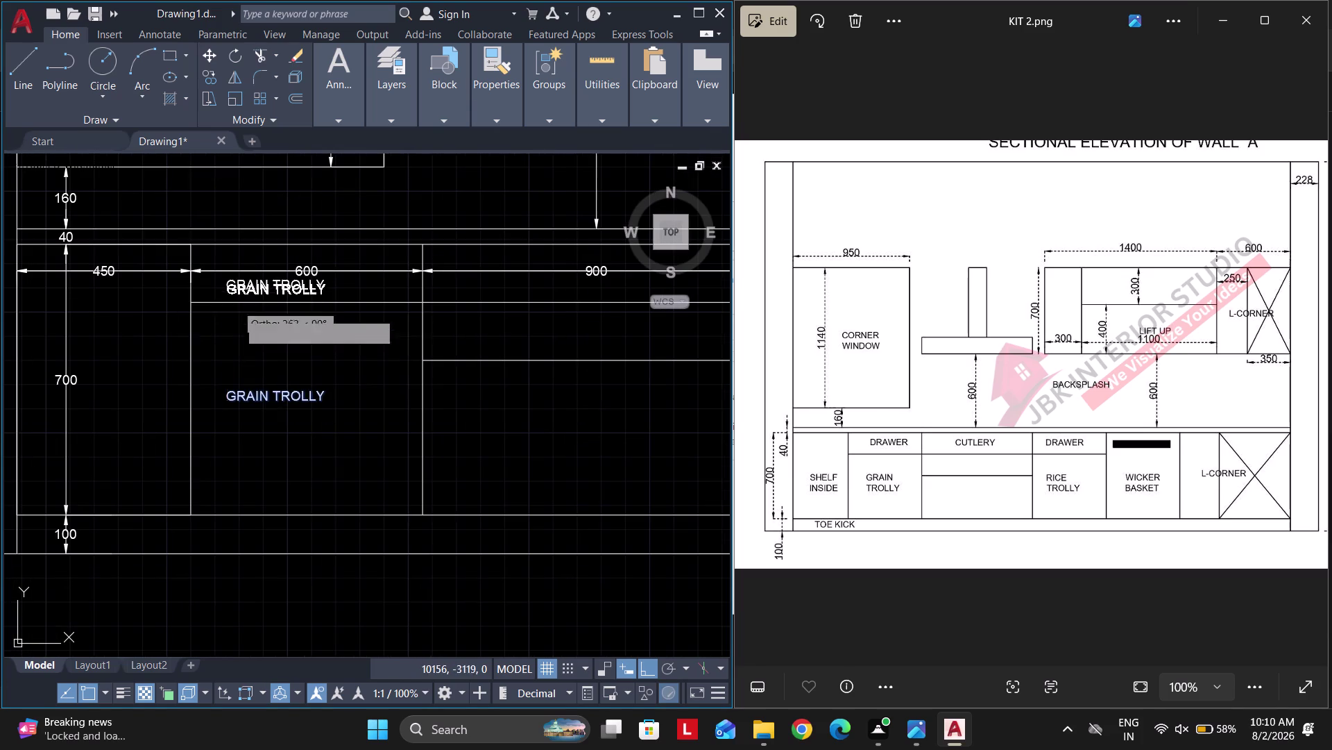
Copy the label into the next two base cabinets.
click(648, 664)
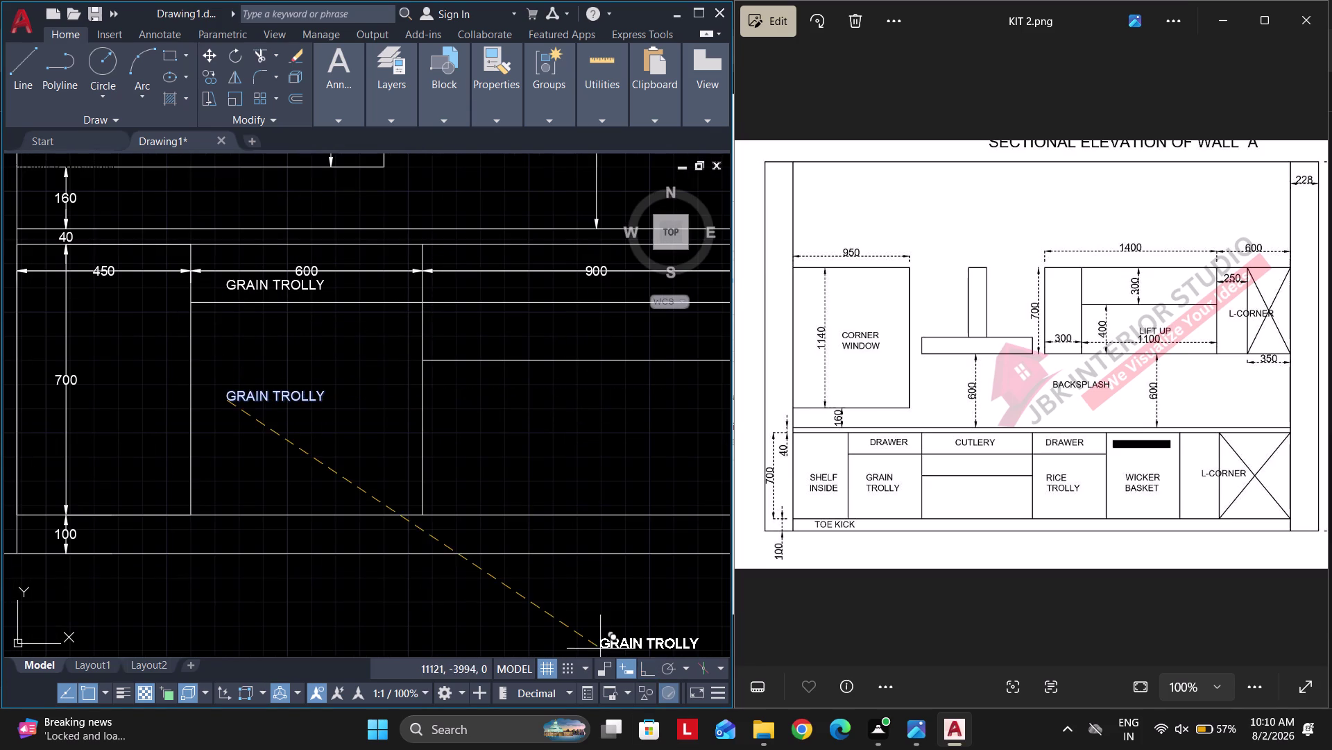
scroll(up, 3)
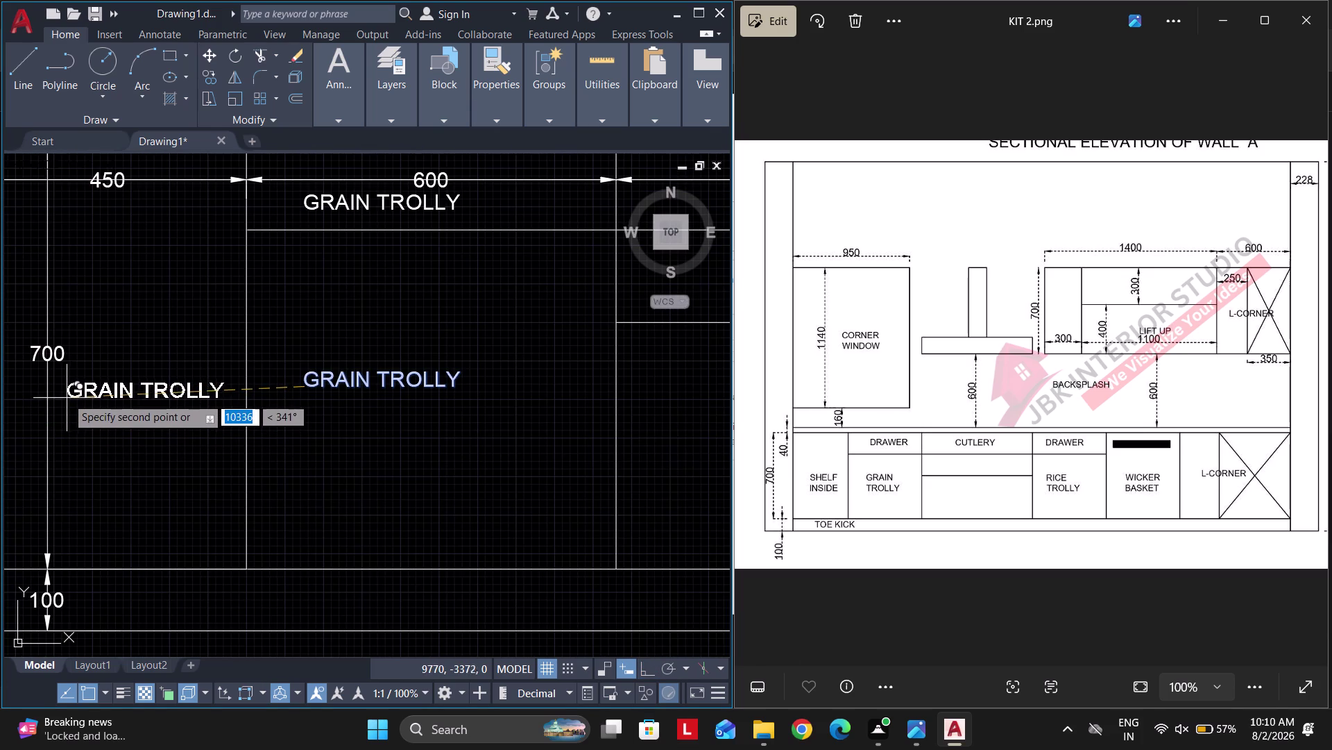
click(646, 661)
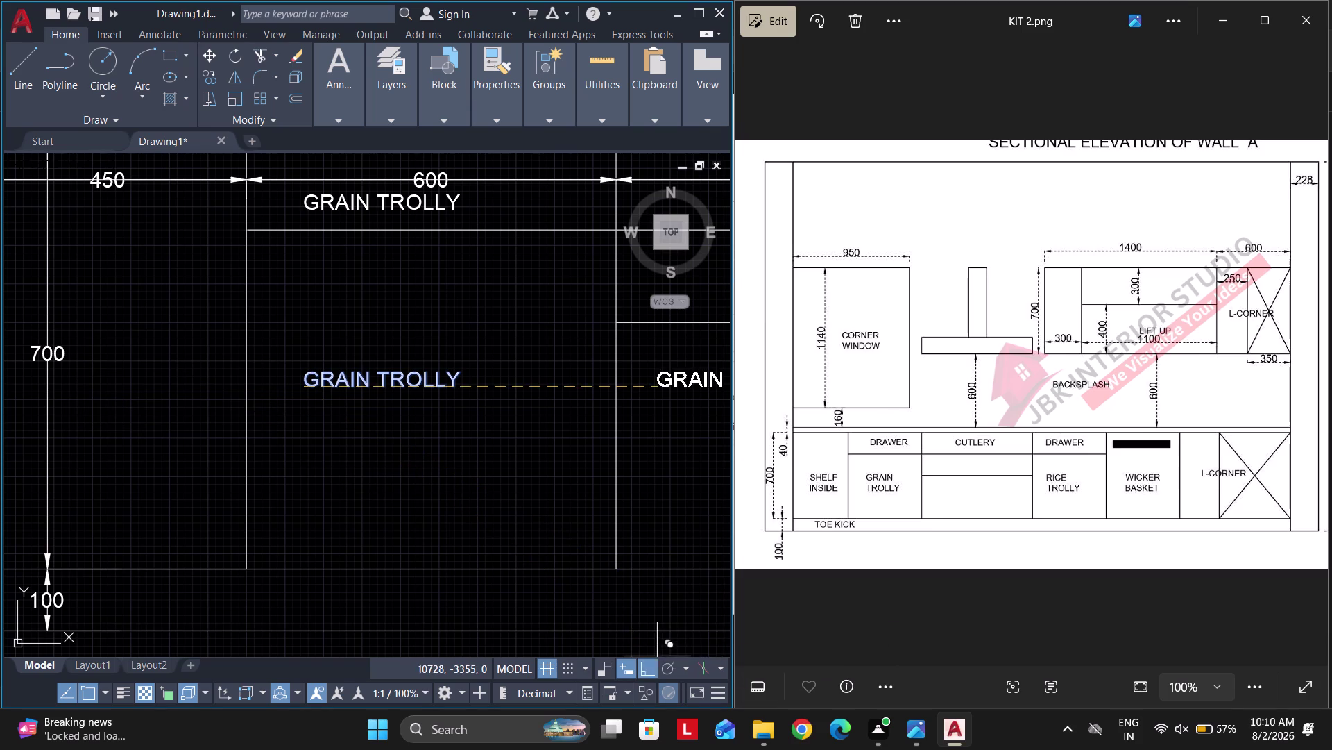
click(72, 380)
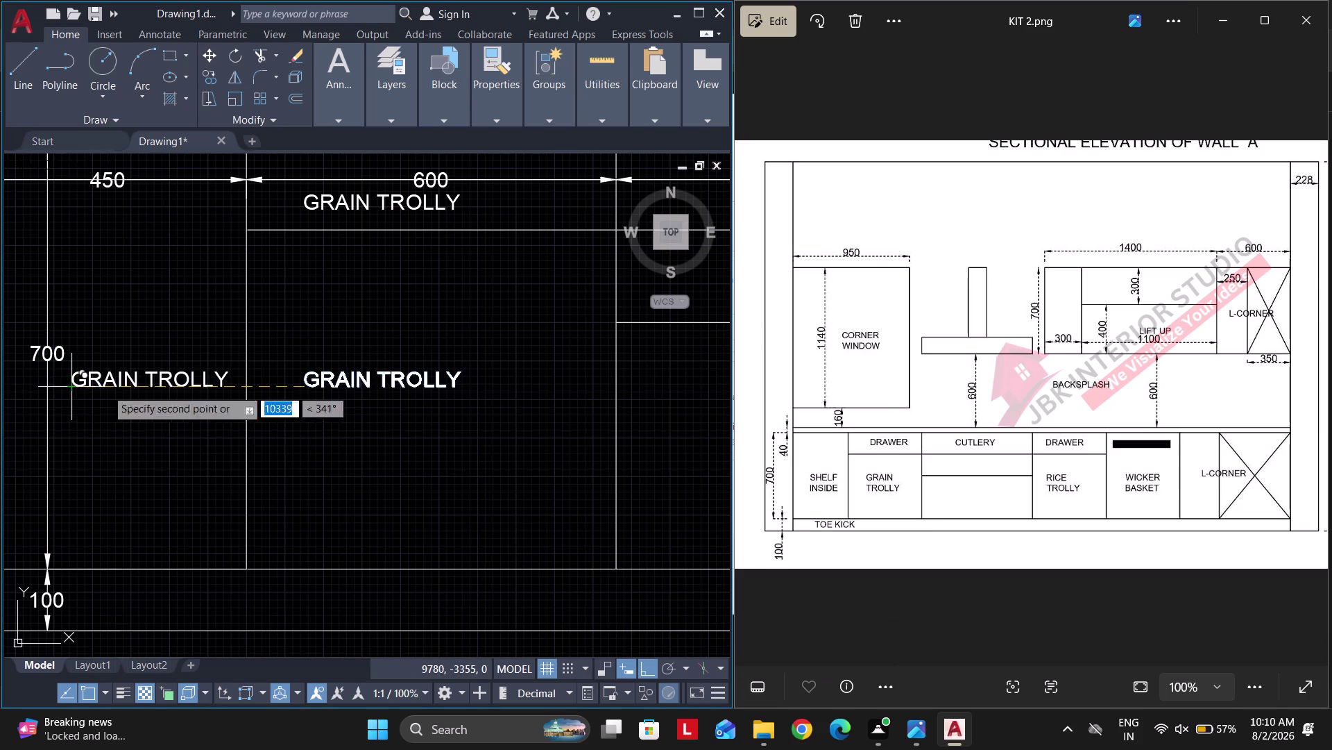
Copy the label into the 900 cabinet, two 600 cabinets and the corner unit.
middle_drag(291, 394, 257, 393)
scroll(down, 3)
scroll(up, 3)
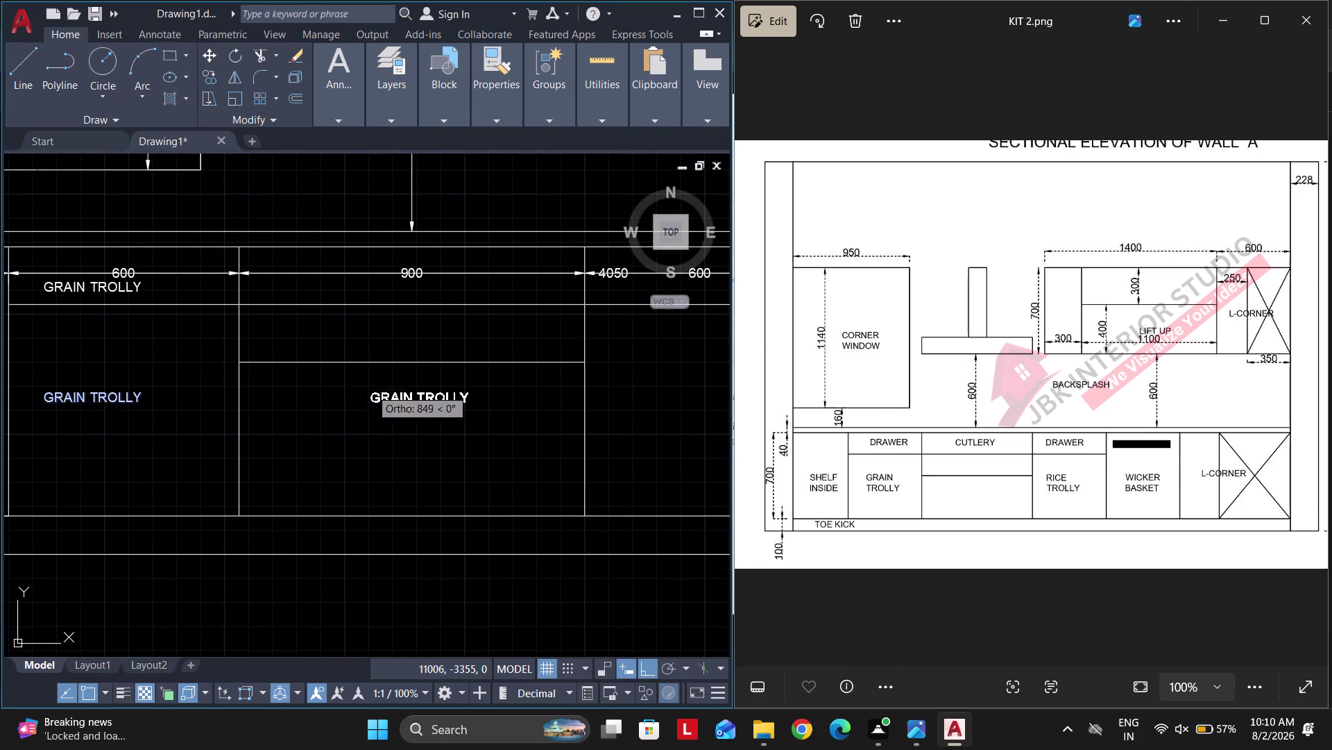
click(363, 390)
scroll(down, 3)
scroll(up, 3)
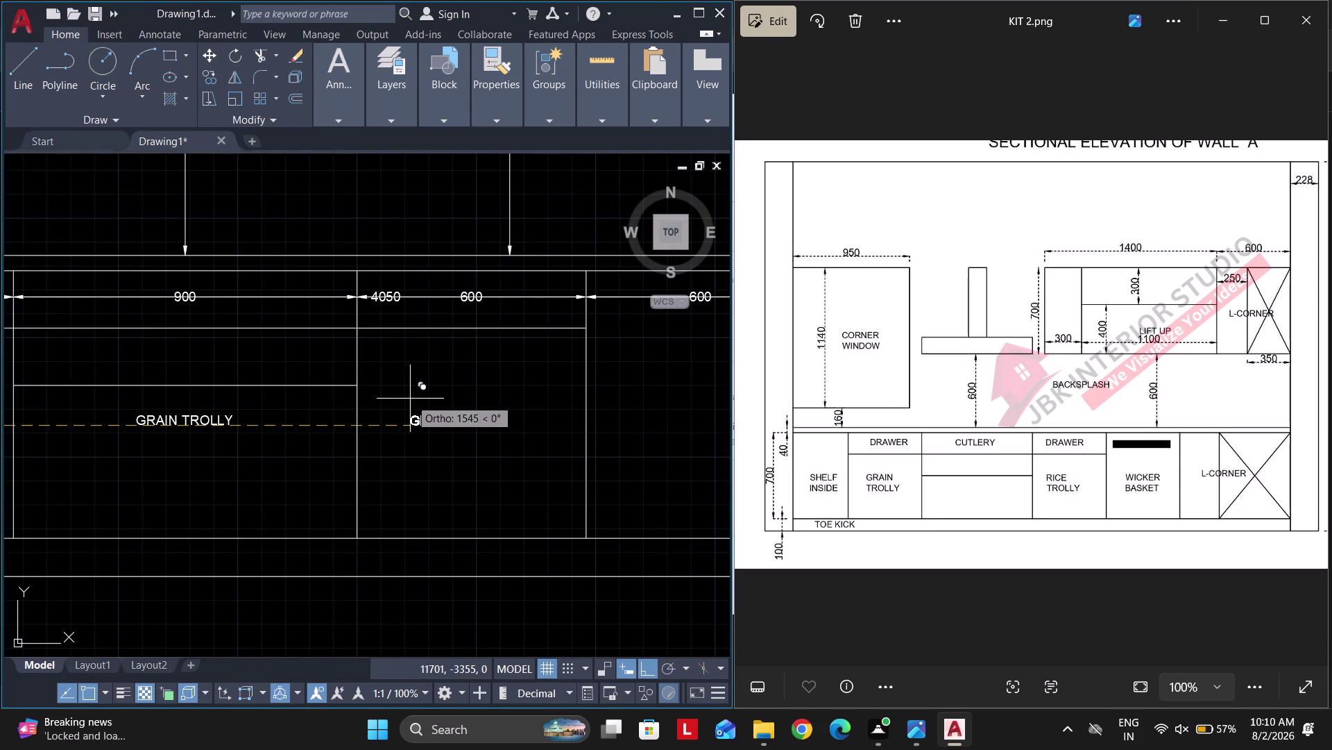
click(411, 399)
scroll(down, 3)
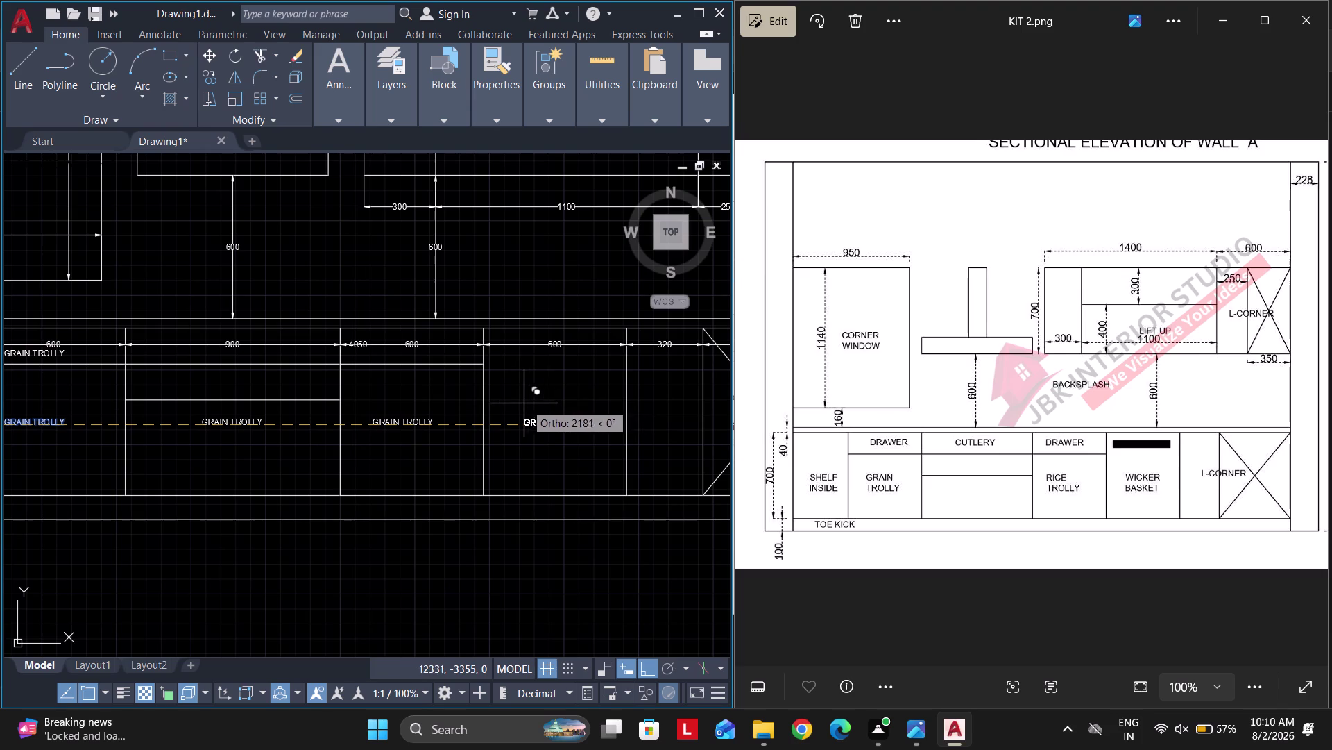
click(524, 403)
scroll(down, 3)
scroll(up, 3)
scroll(up, 3)
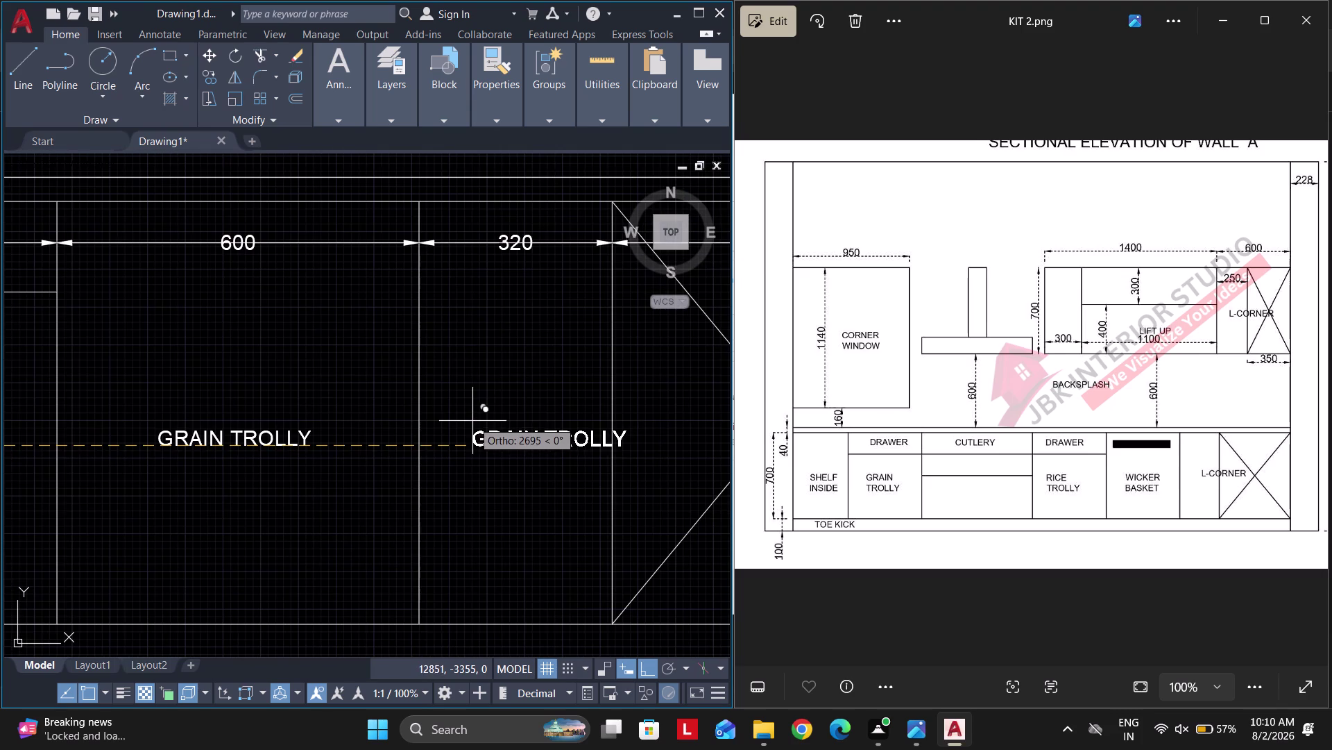
click(544, 428)
key(Return)
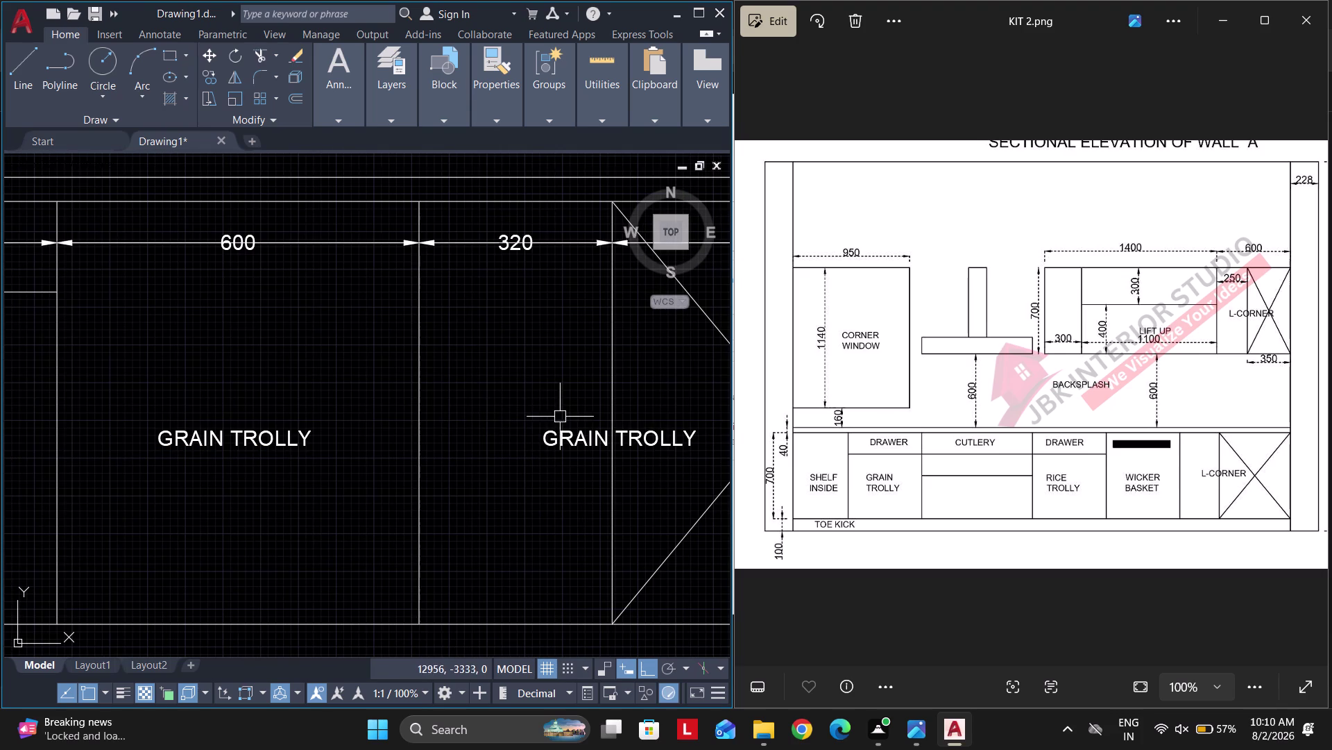
Change the corner cabinet's label text to L - CORNER.
double_click(572, 437)
key(ctrl+a)
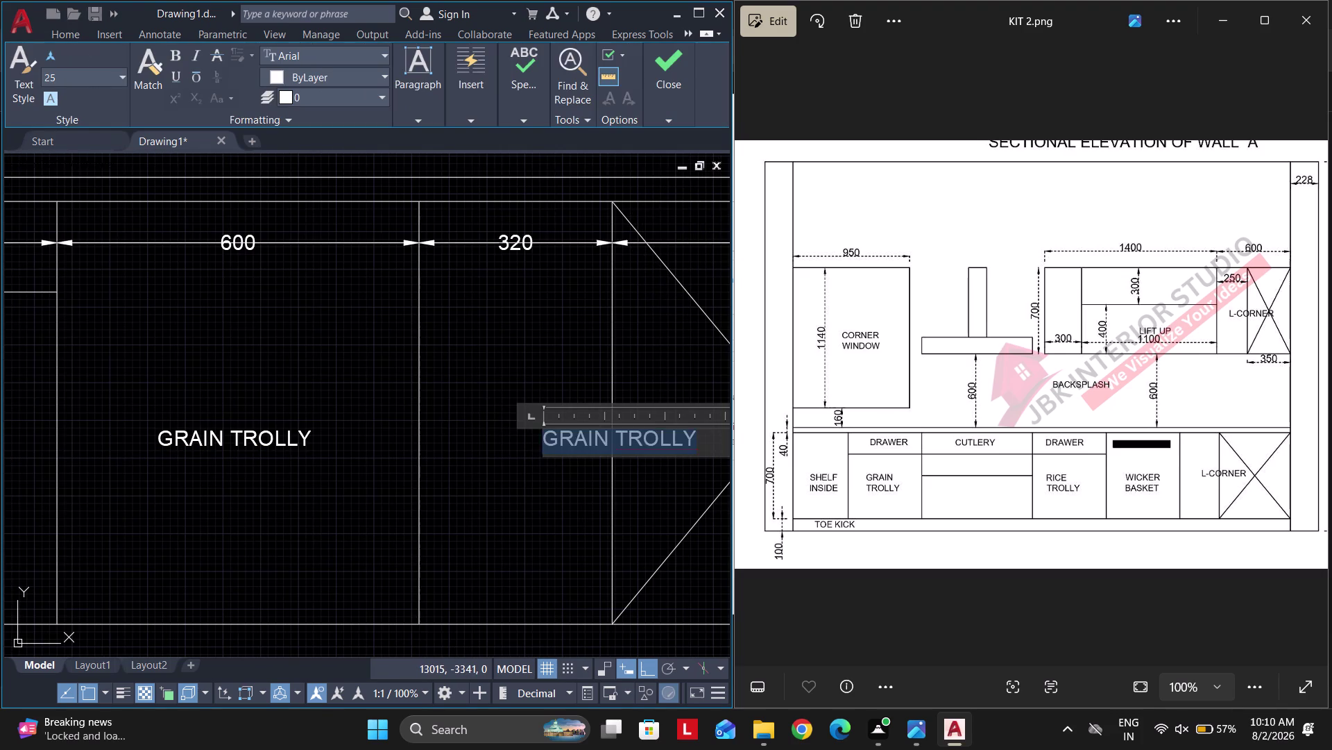
text(L - COR)
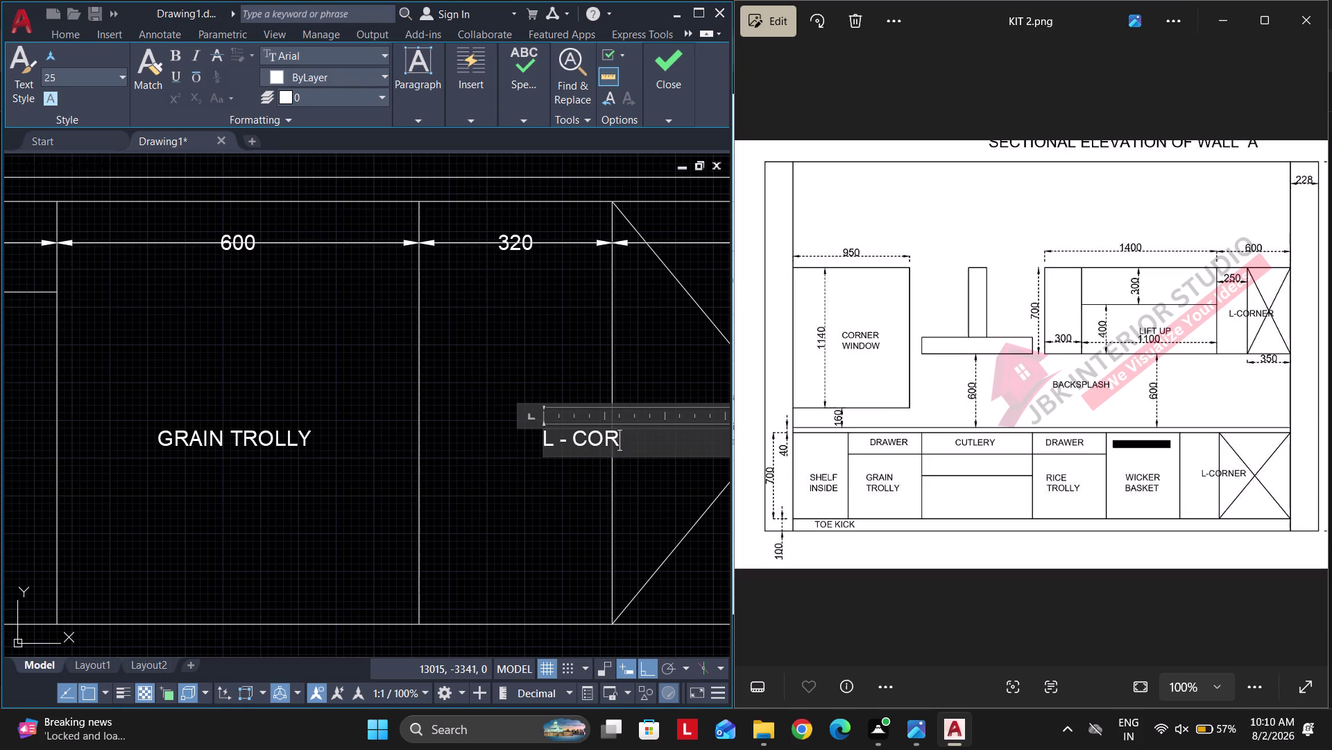
text(MNER)
key(BackSpace)
key(BackSpace)
key(BackSpace)
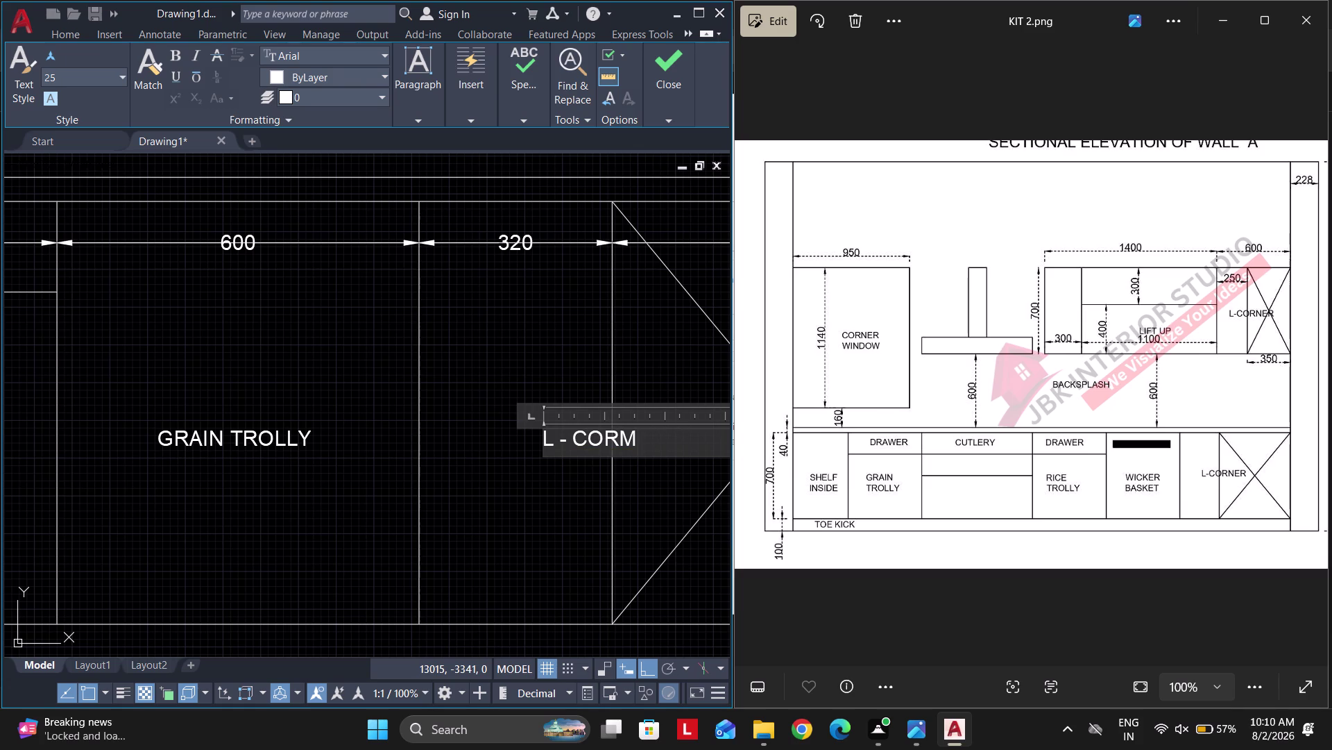
key(BackSpace)
text(NER)
click(597, 344)
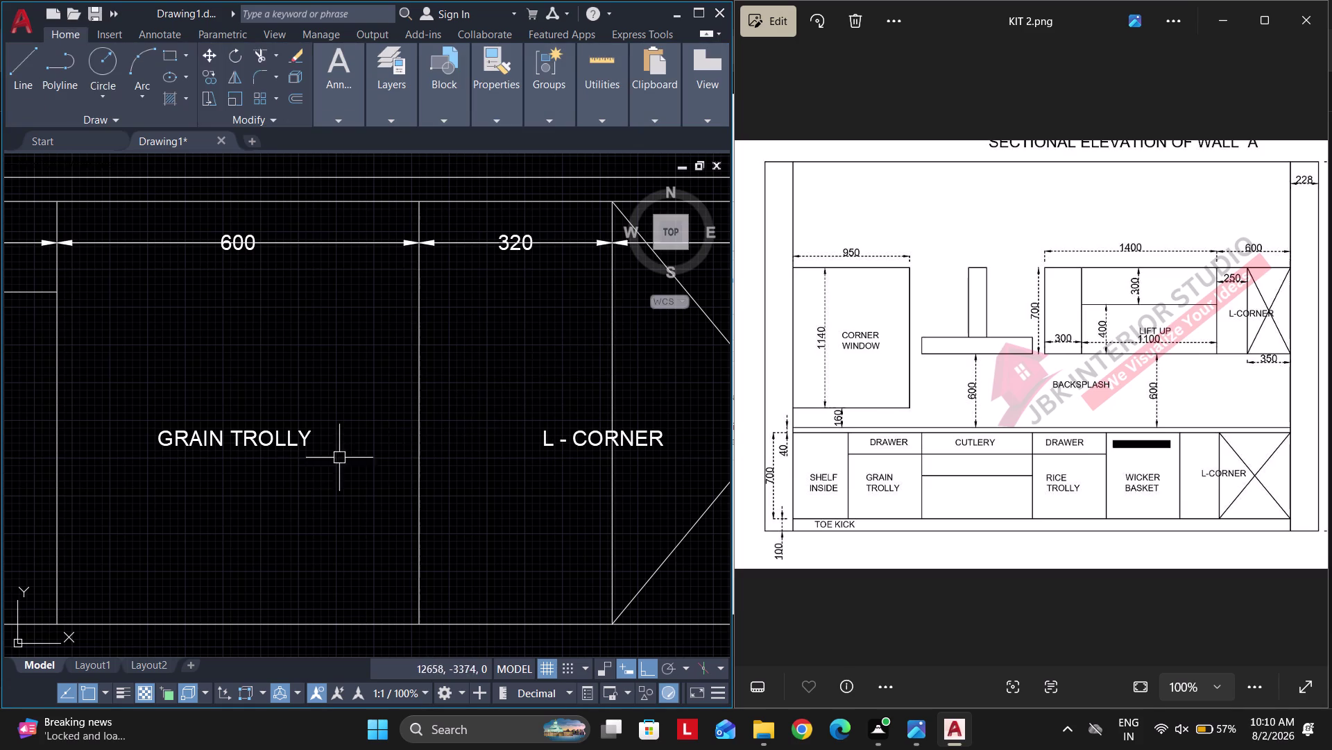
Change the neighbouring cabinet's label text to WICKER BASKET.
double_click(273, 440)
drag(348, 432, 98, 423)
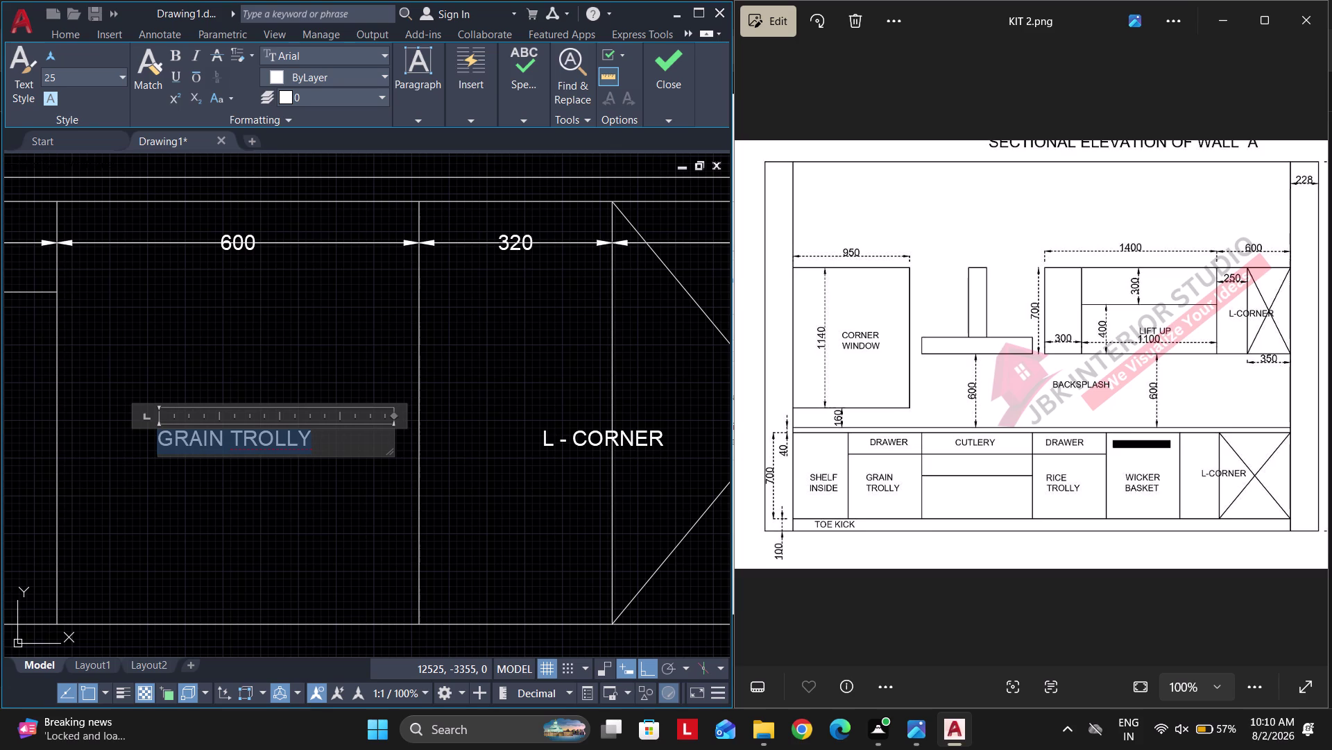
text(WI)
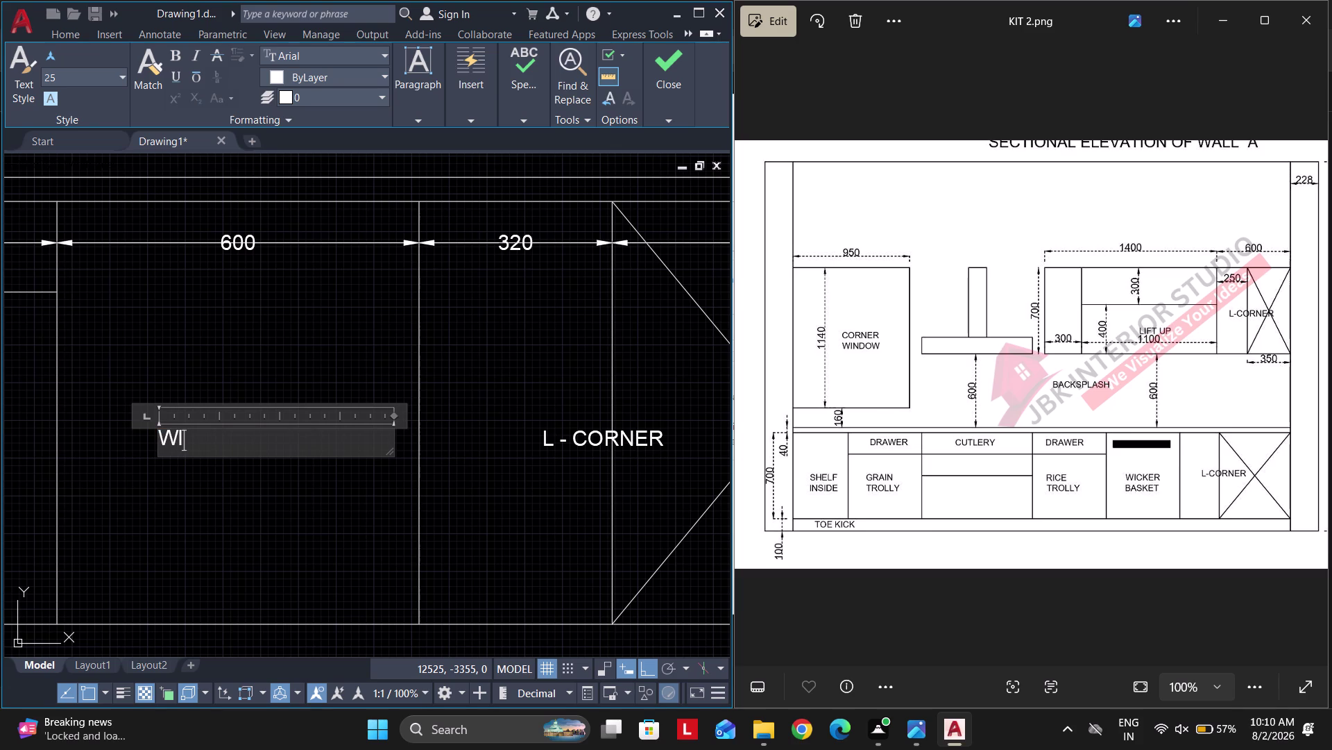
text(CKER)
key(space)
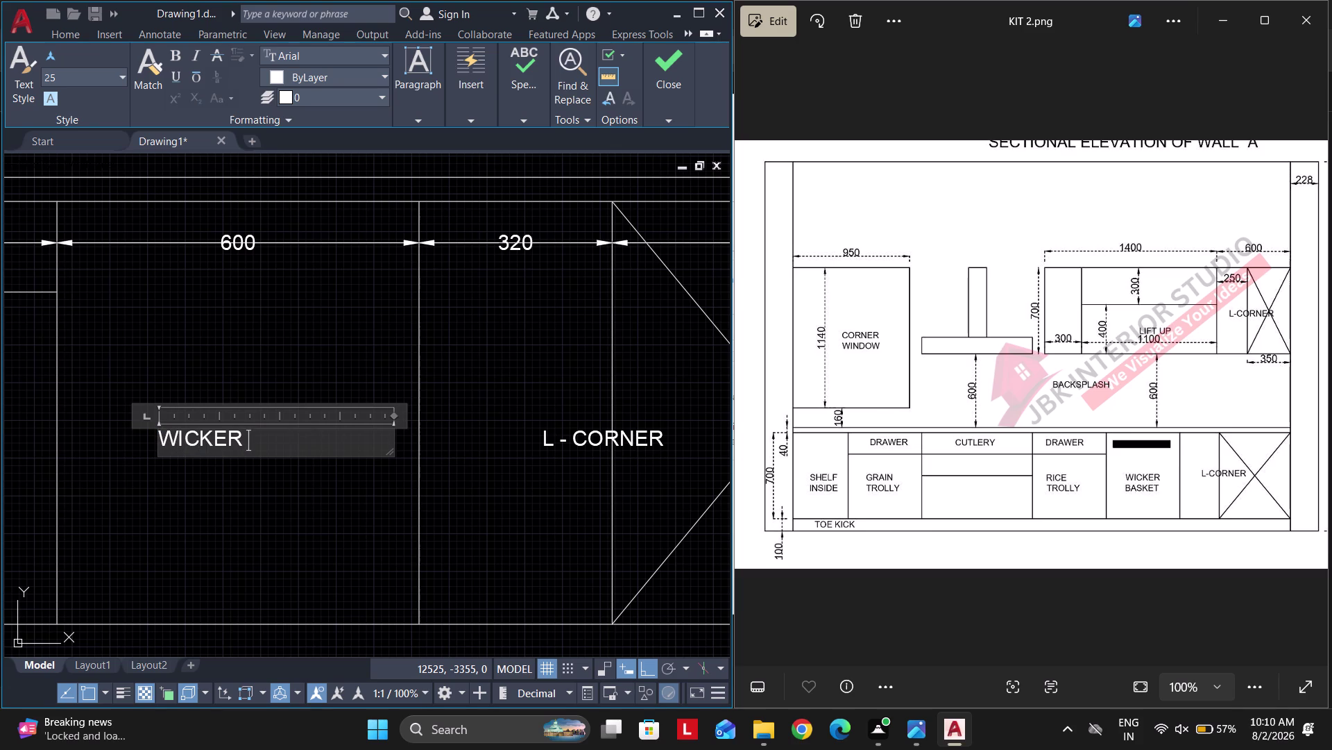
text(BAS)
text(KET)
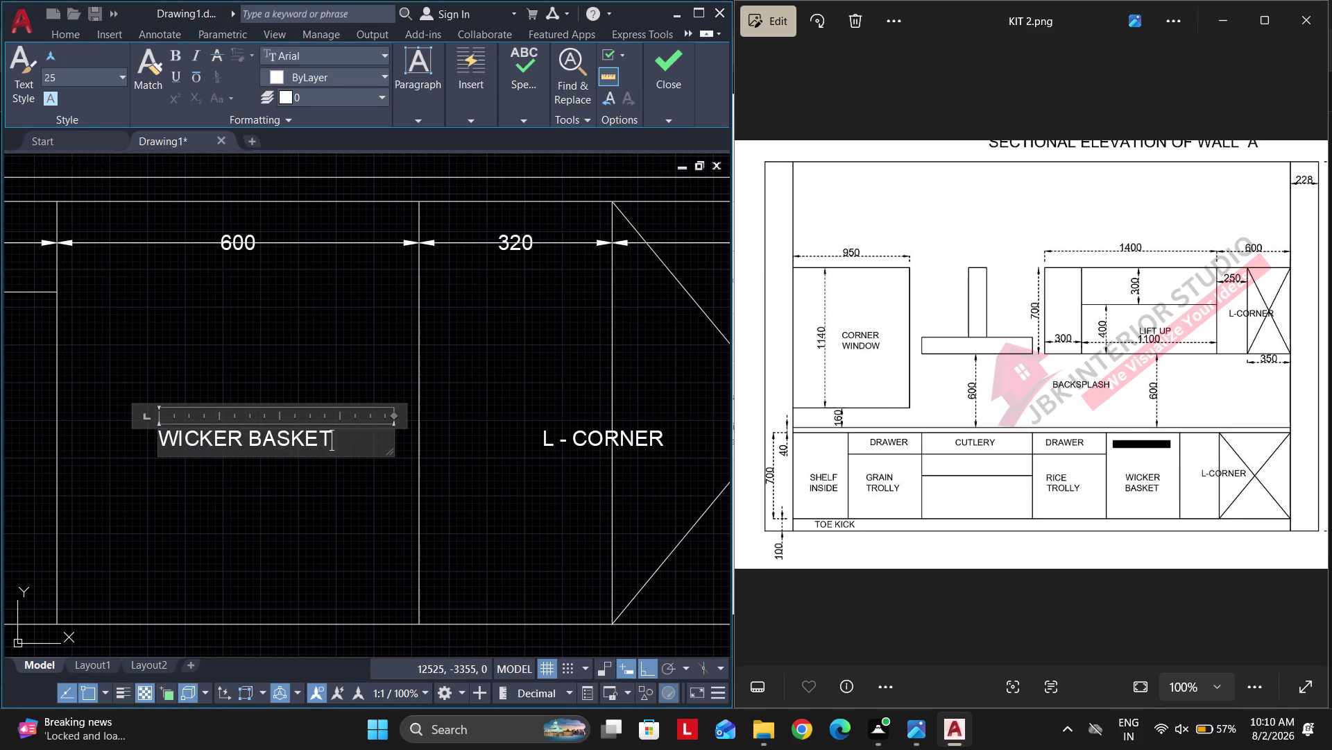
click(283, 336)
scroll(down, 3)
middle_drag(257, 388, 426, 381)
middle_drag(267, 394, 354, 401)
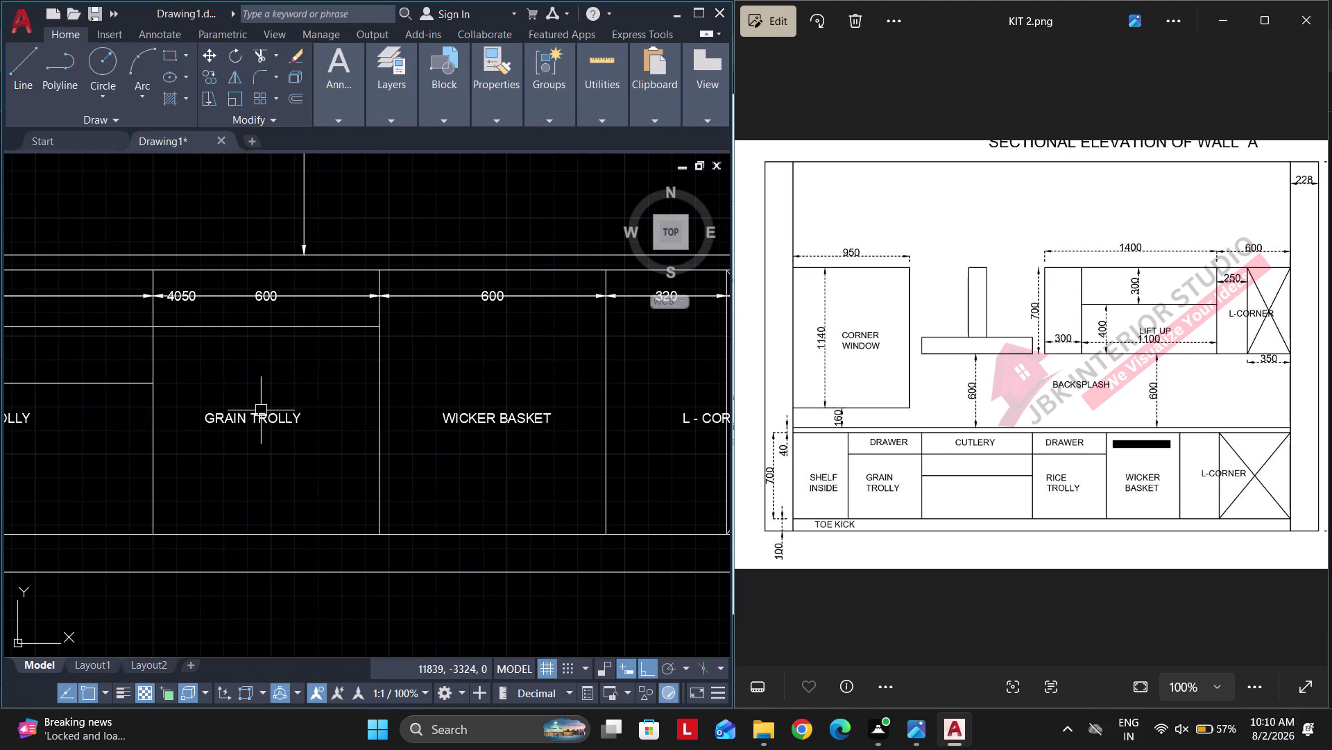
Retype the GRAIN TROLLY label left of WICKER BASKET as RICE TROLLY.
double_click(261, 411)
drag(320, 420, 22, 405)
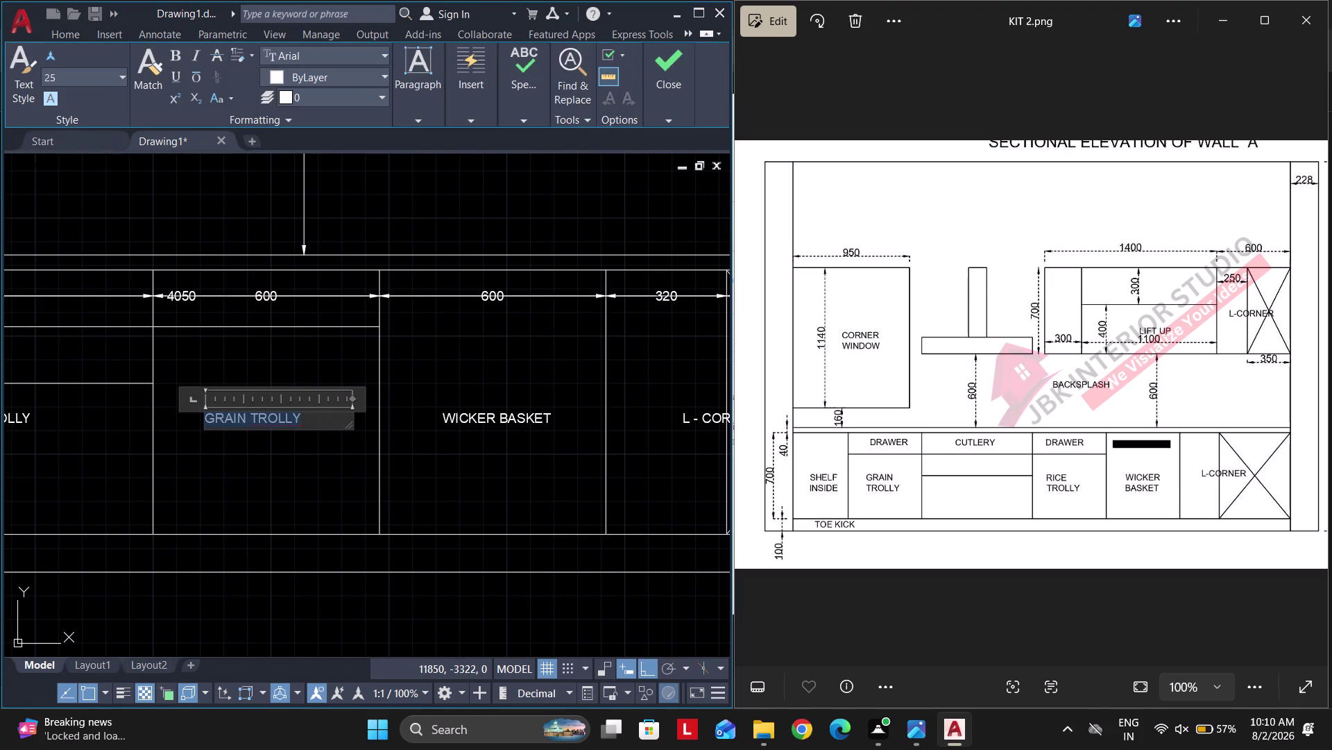
text(RICE TRPO)
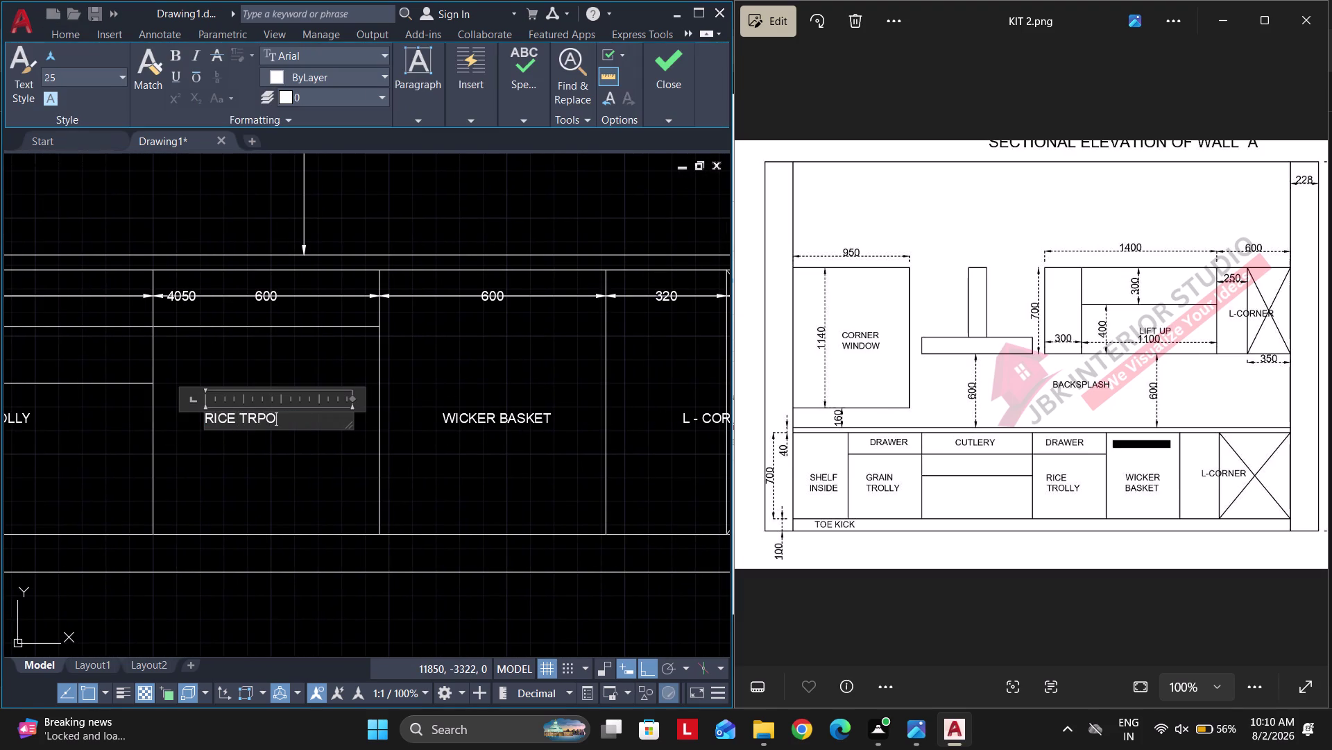
text(LL)
key(BackSpace)
key(BackSpace)
key(BackSpace)
key(BackSpace)
text(OLL)
text(Y)
key(Return)
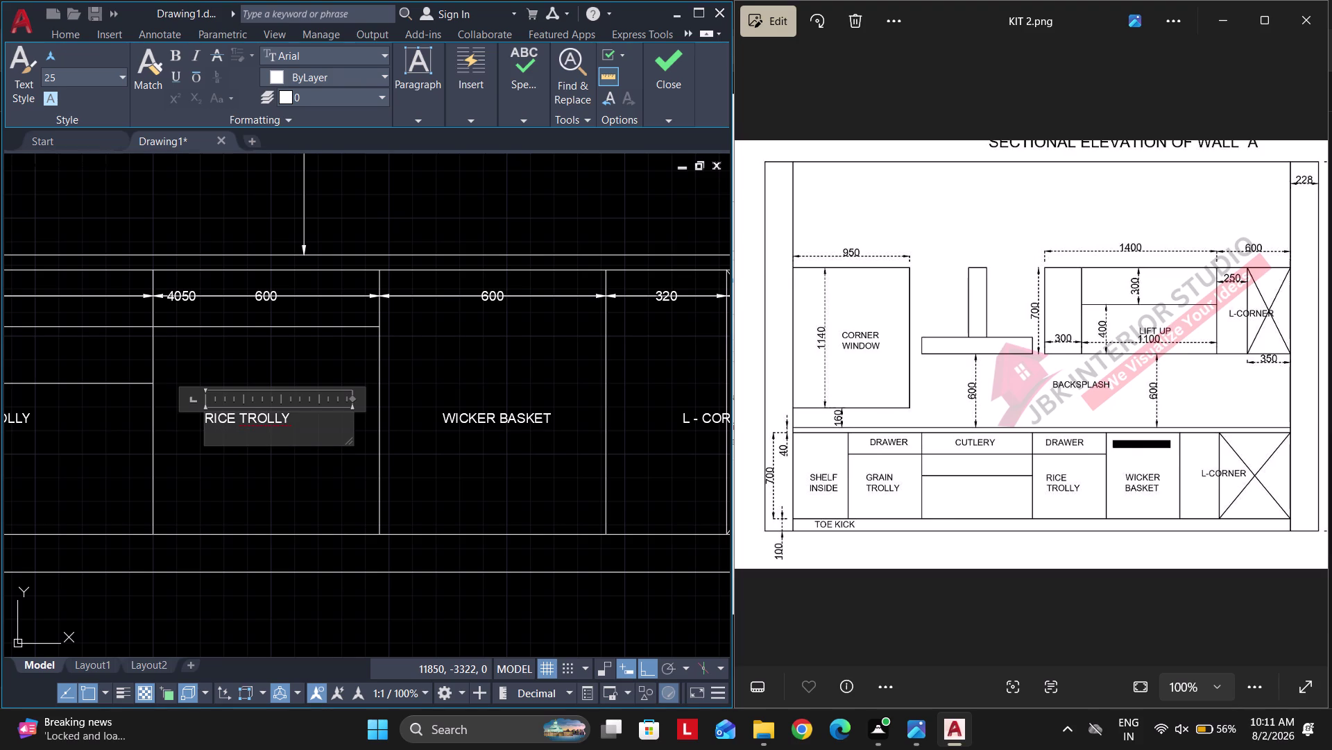
click(270, 363)
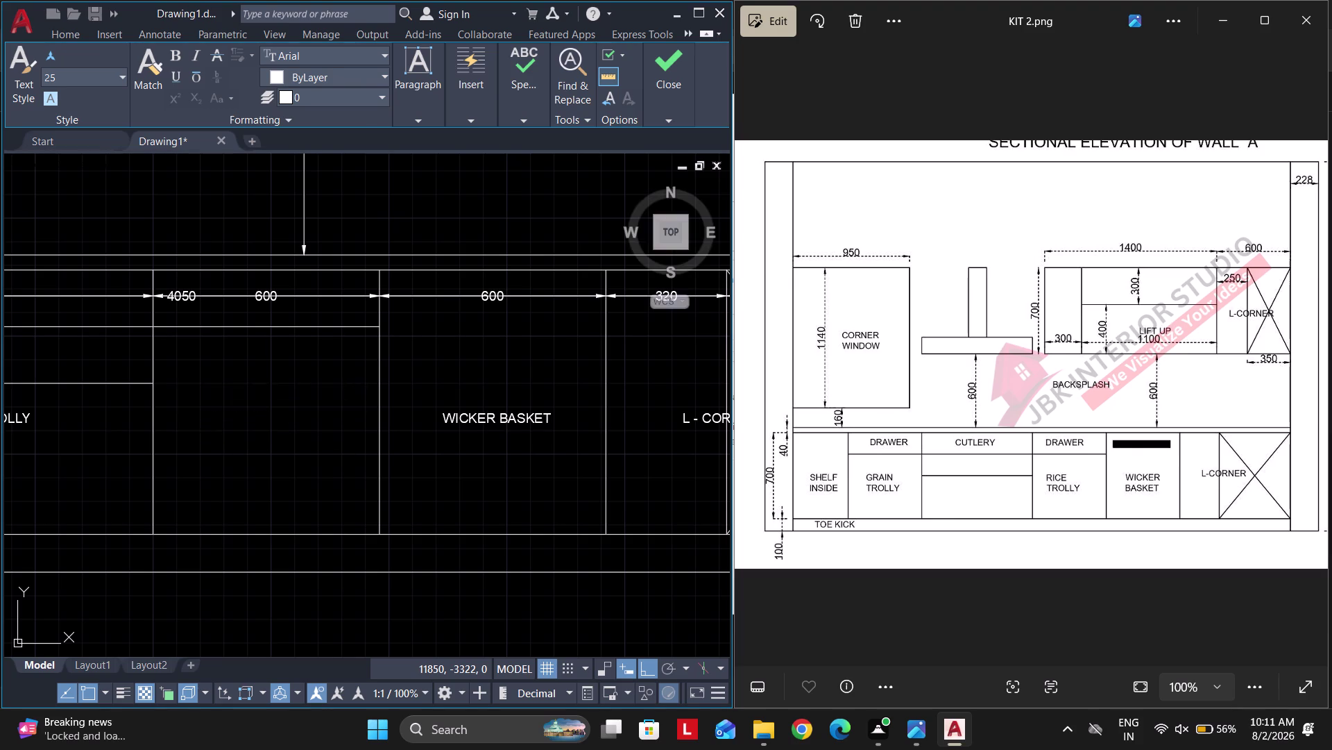
Delete the 4050 dimension above the cabinets.
middle_drag(283, 368, 435, 376)
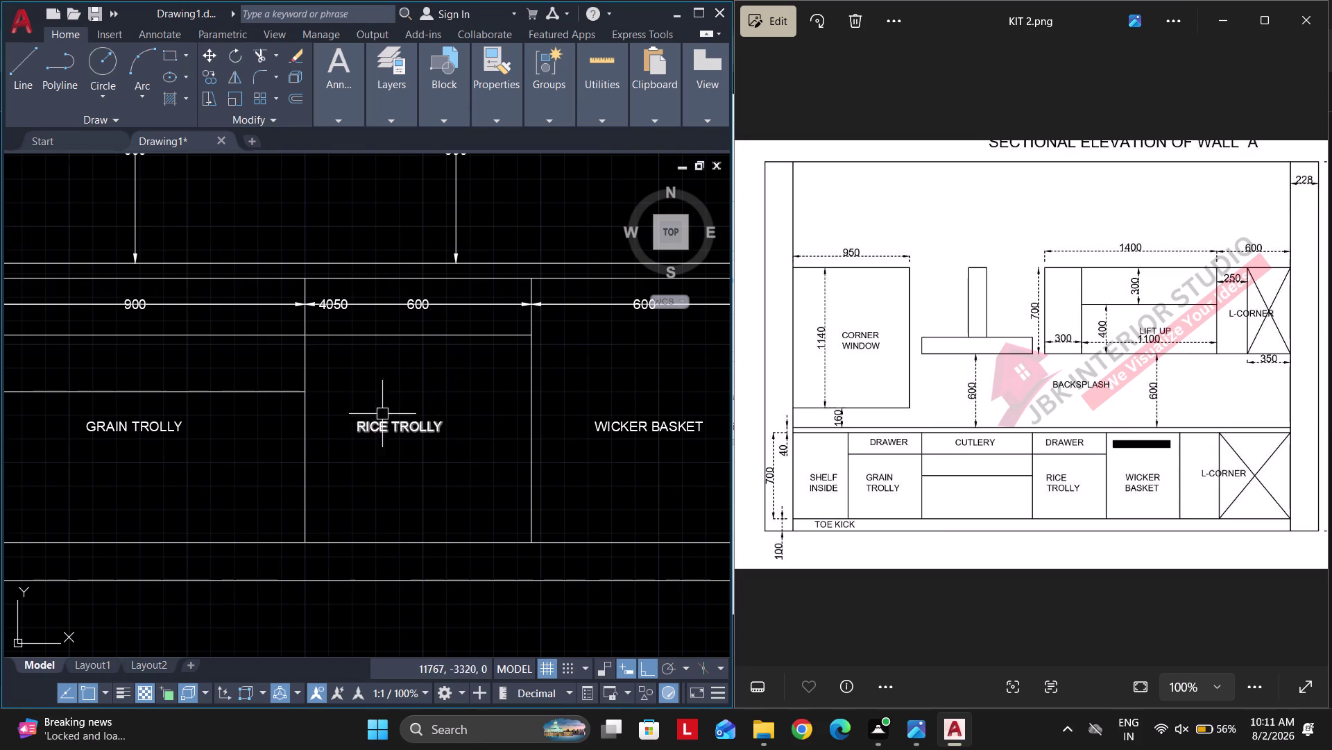
click(342, 302)
scroll(up, 3)
key(Delete)
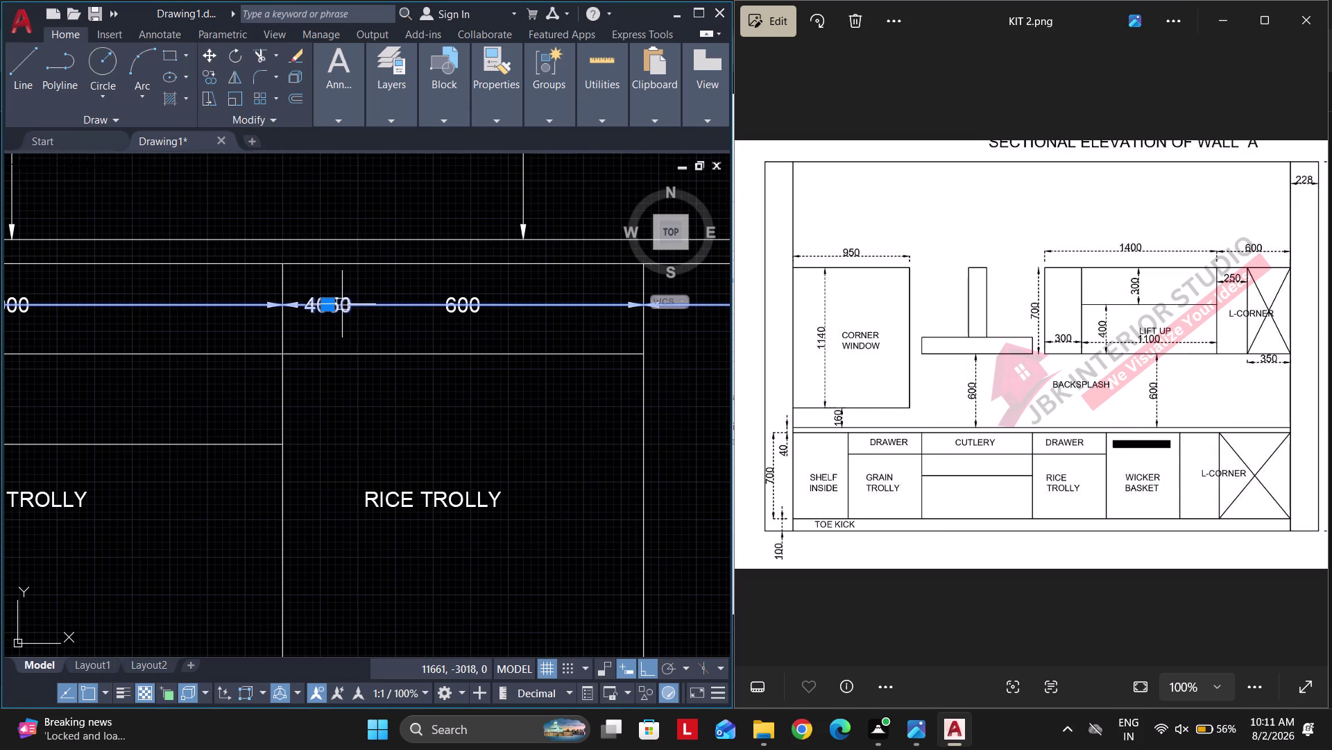